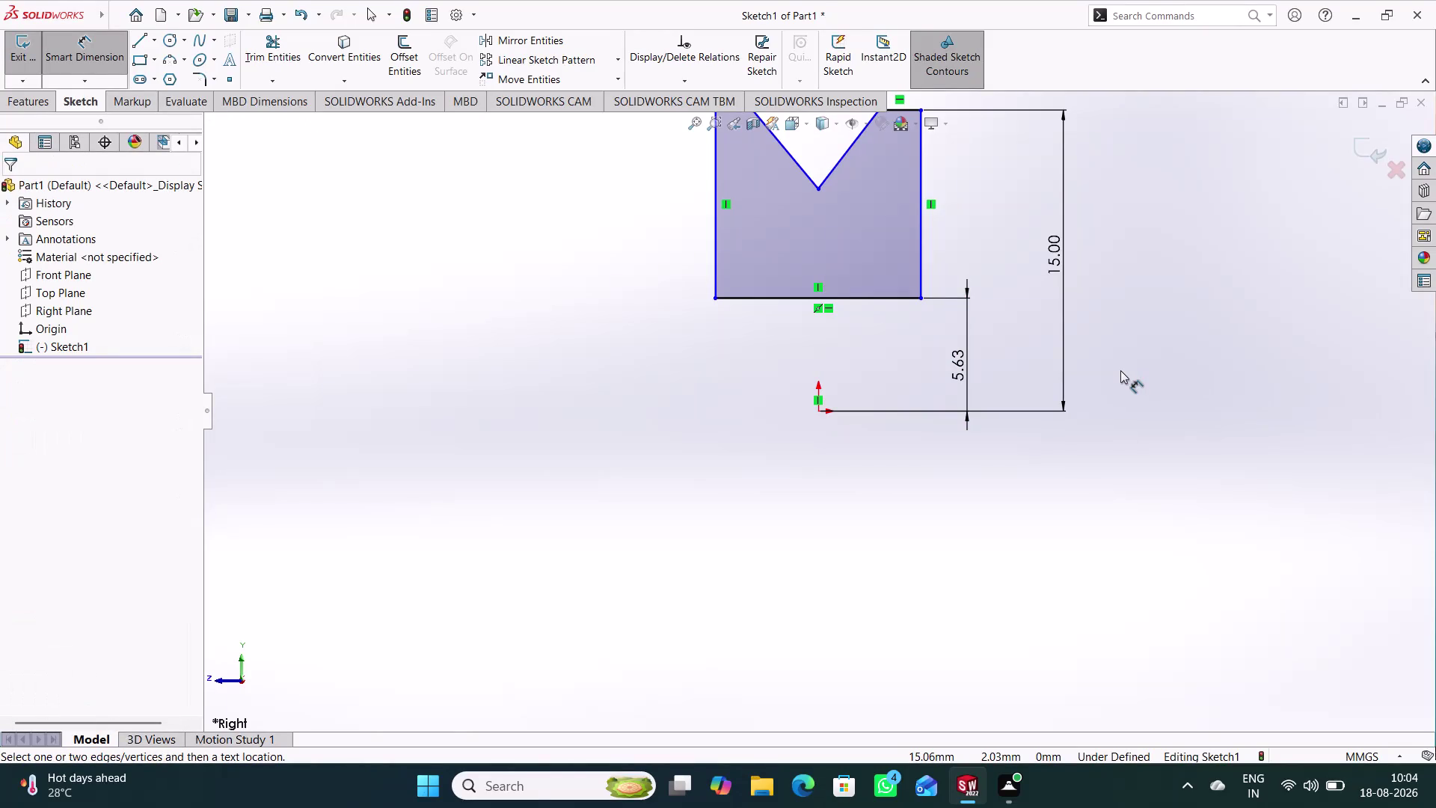
Begin dimensioning the left notch line, abandoning an unwanted length dimension.
scroll(up, 3)
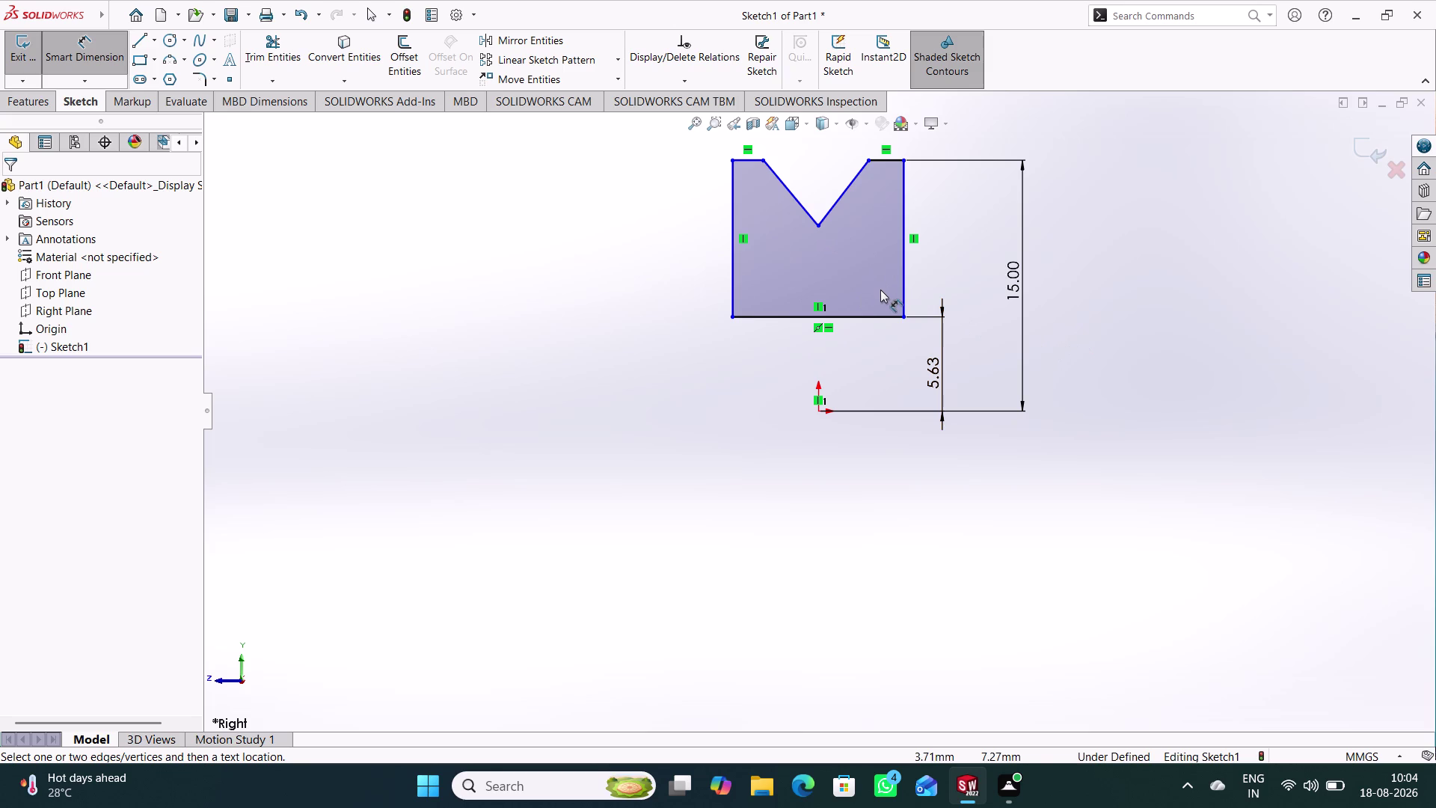
scroll(up, 3)
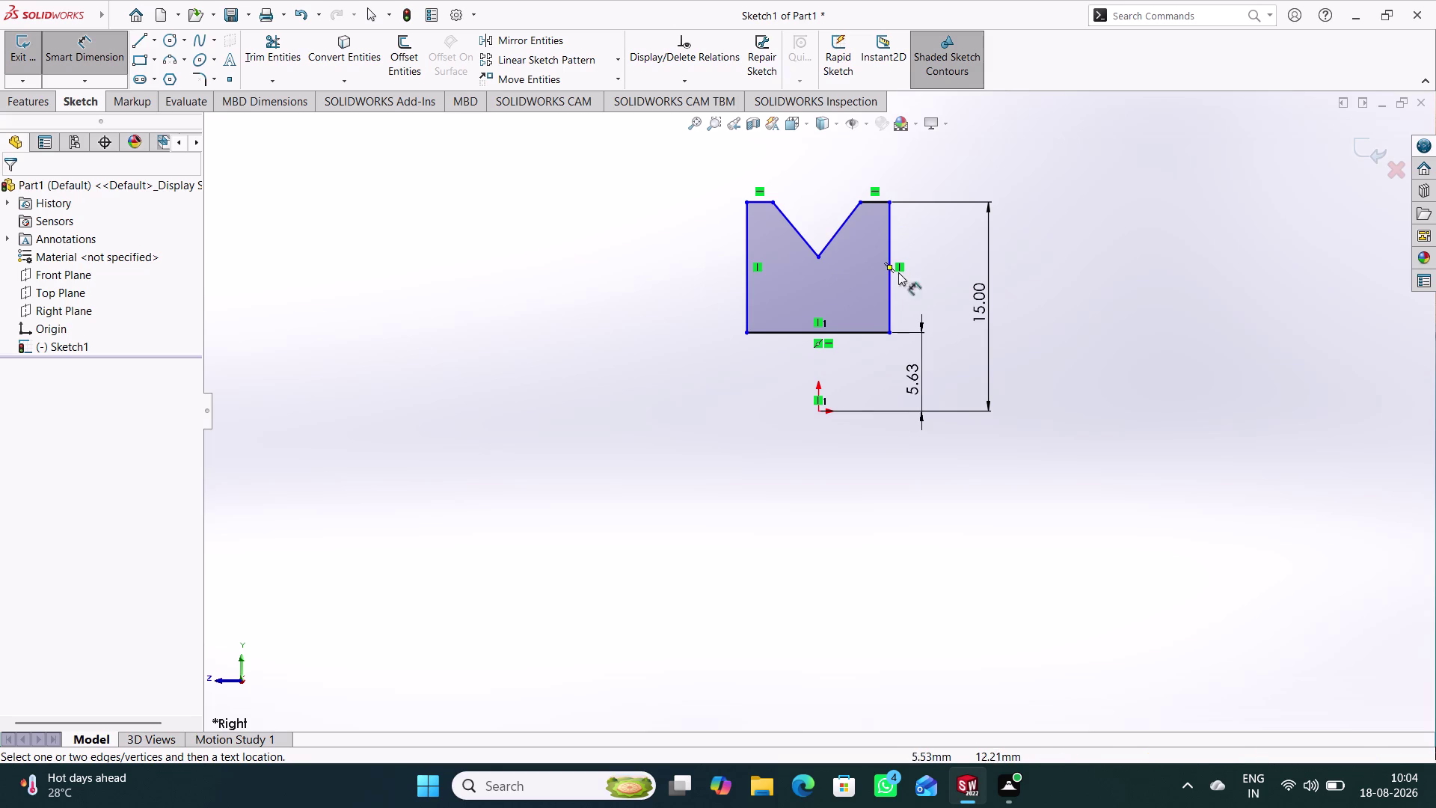
click(807, 241)
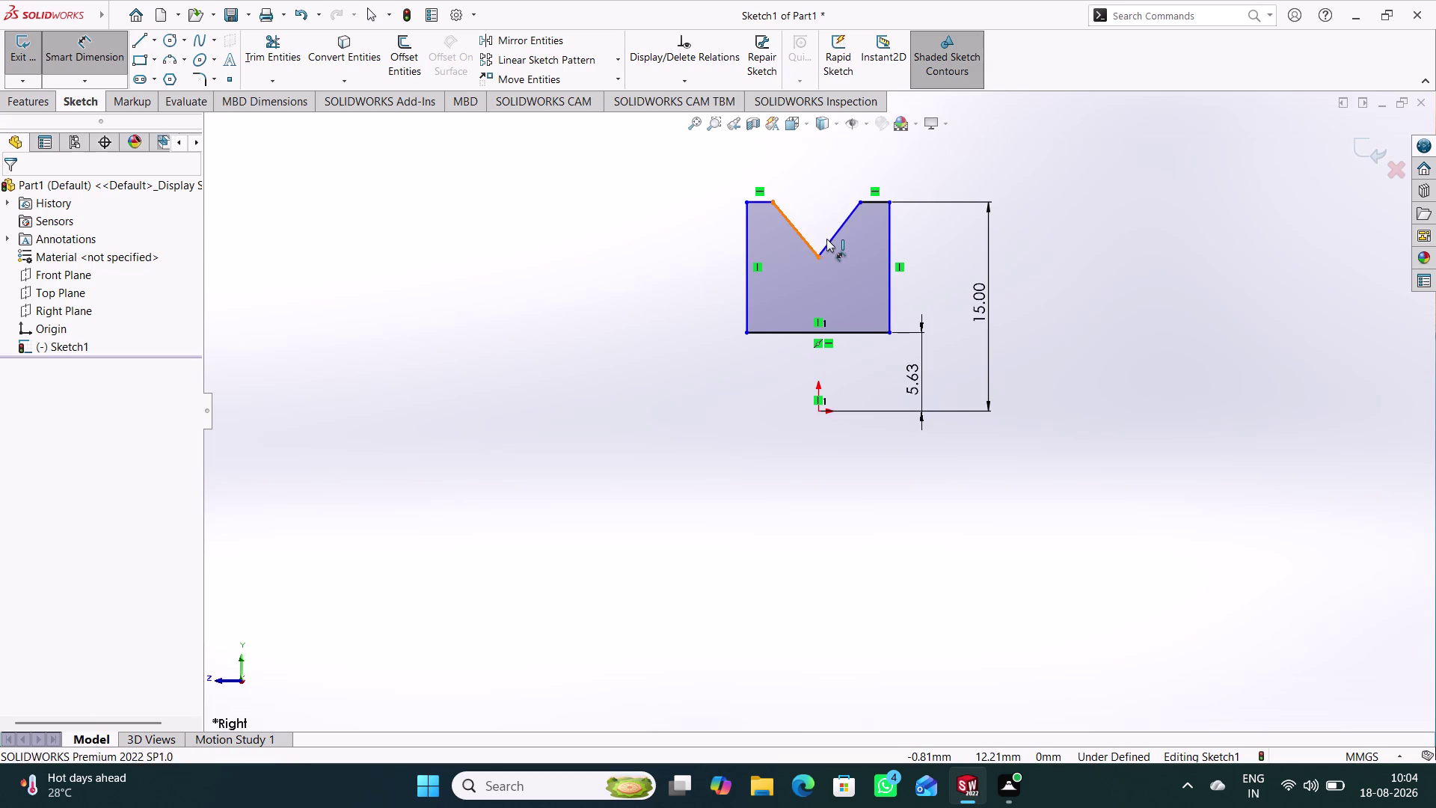
click(837, 229)
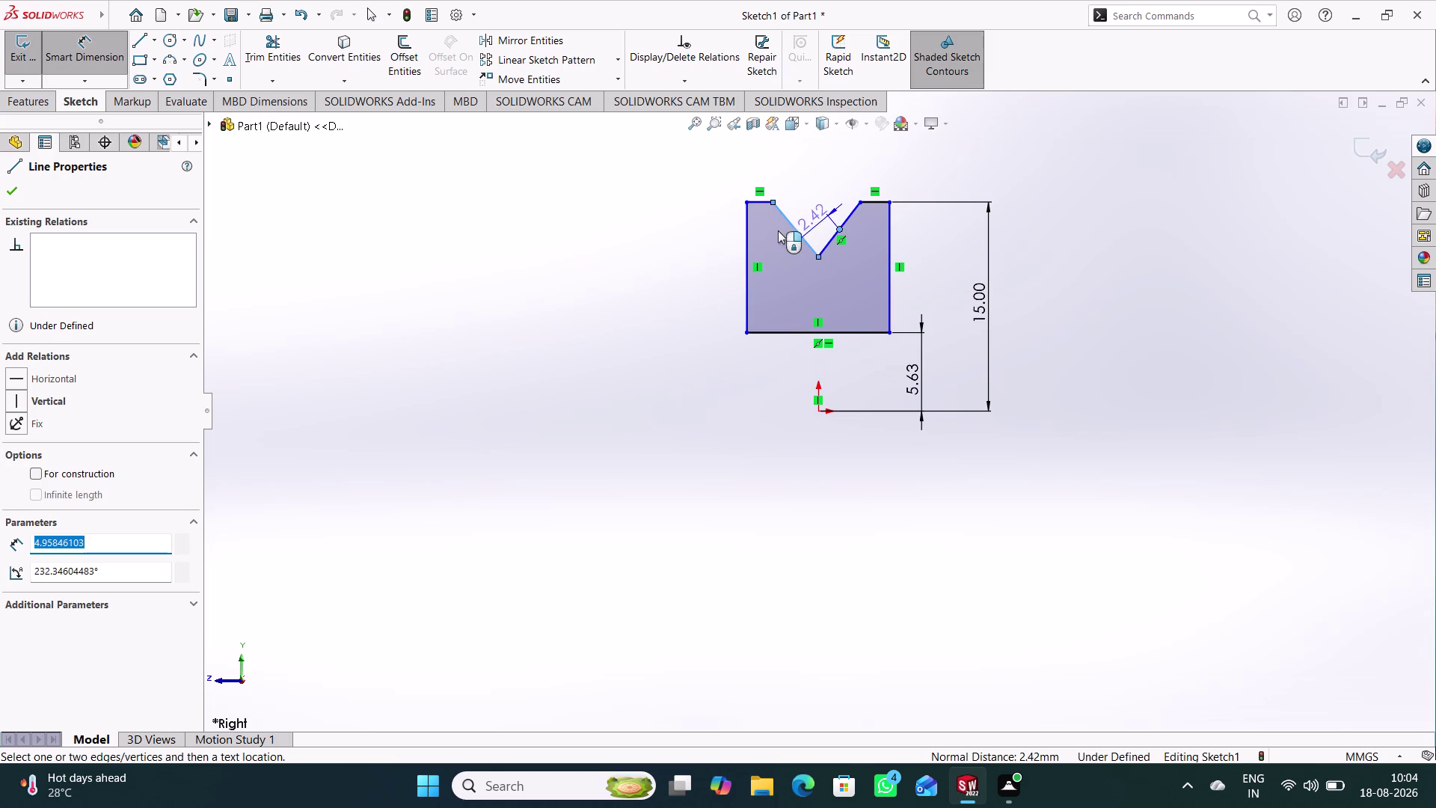
right_click(549, 225)
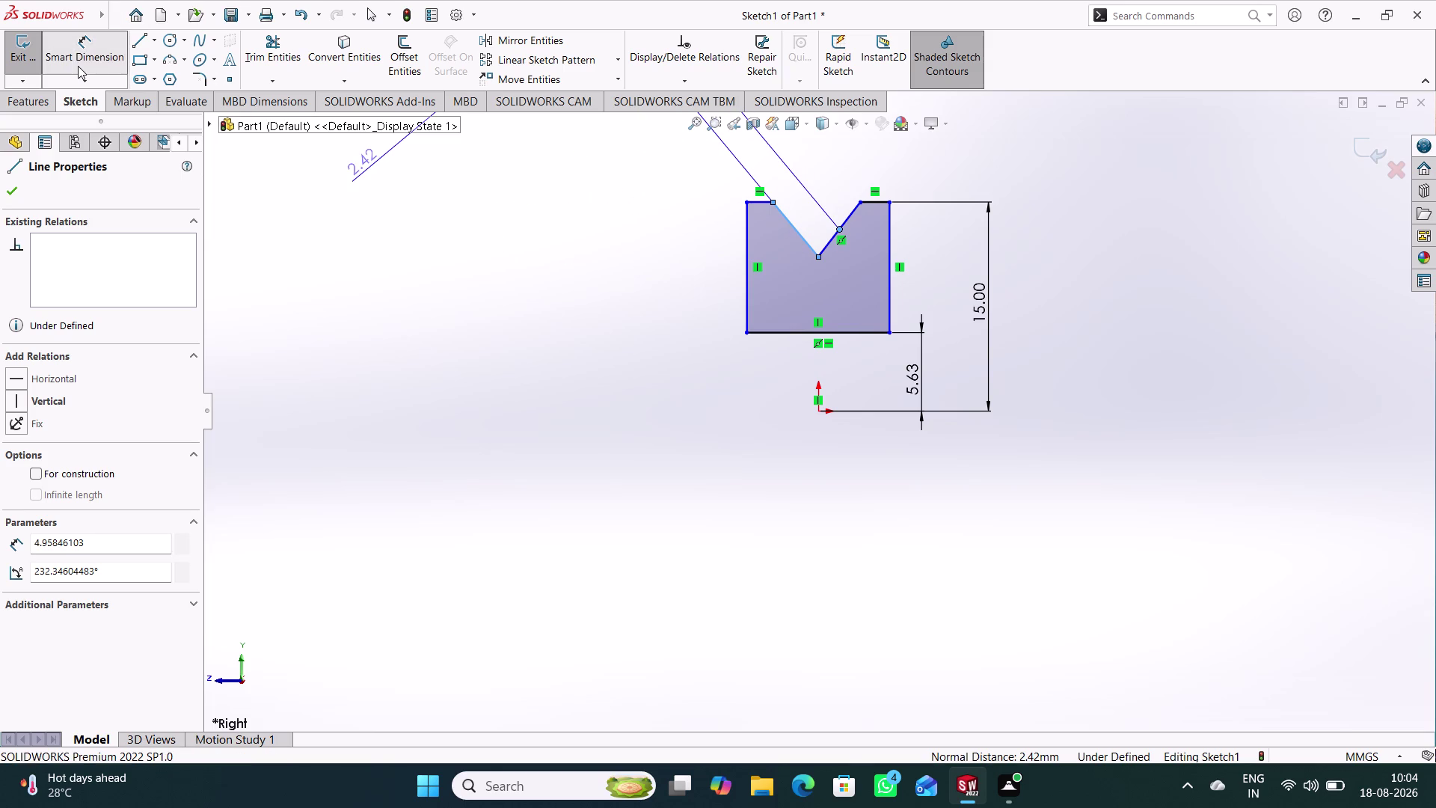
click(85, 56)
click(266, 200)
right_drag(522, 491, 511, 283)
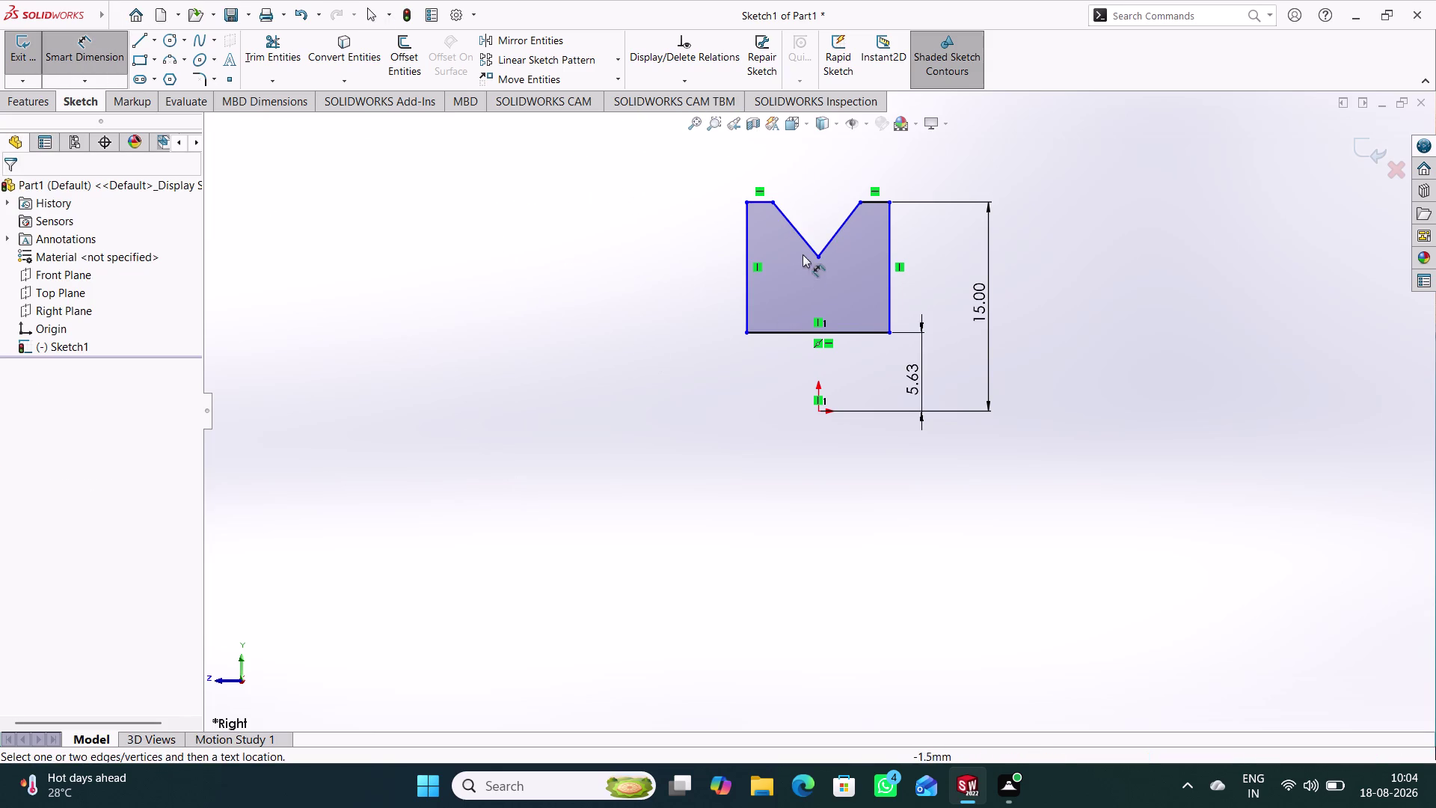
Dimension the angle between the two notch lines as 45°.
click(792, 225)
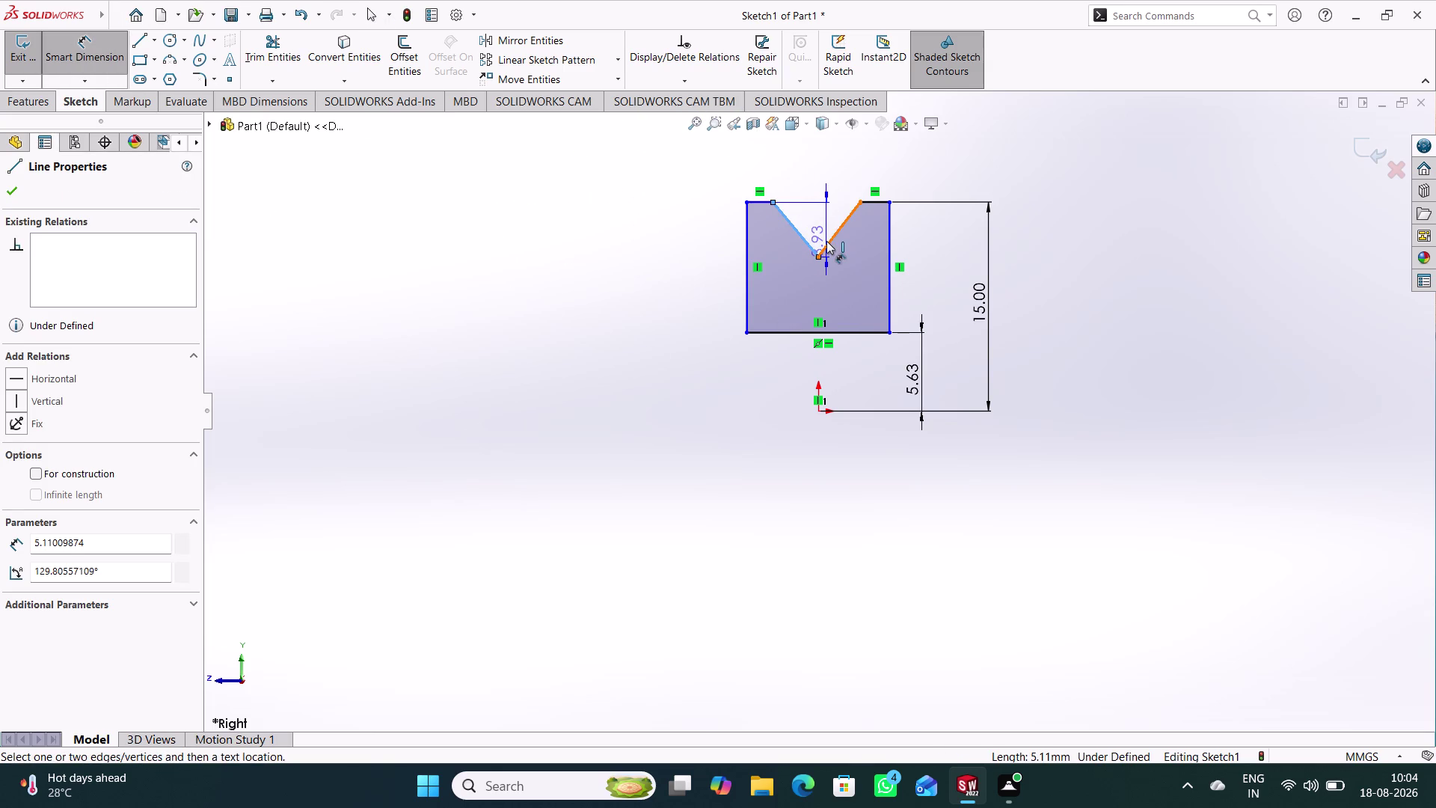
click(827, 241)
click(815, 220)
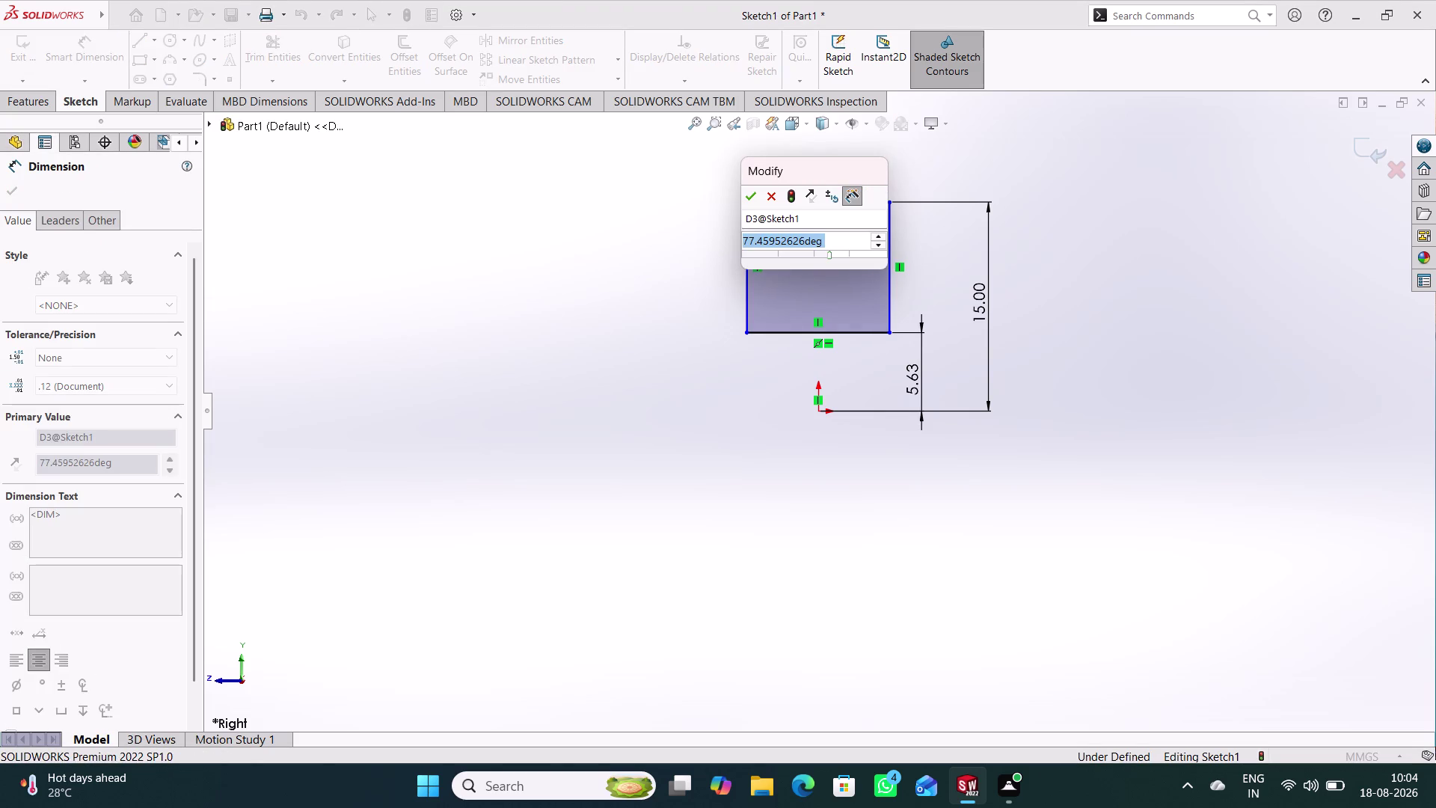
text(45)
key(Return)
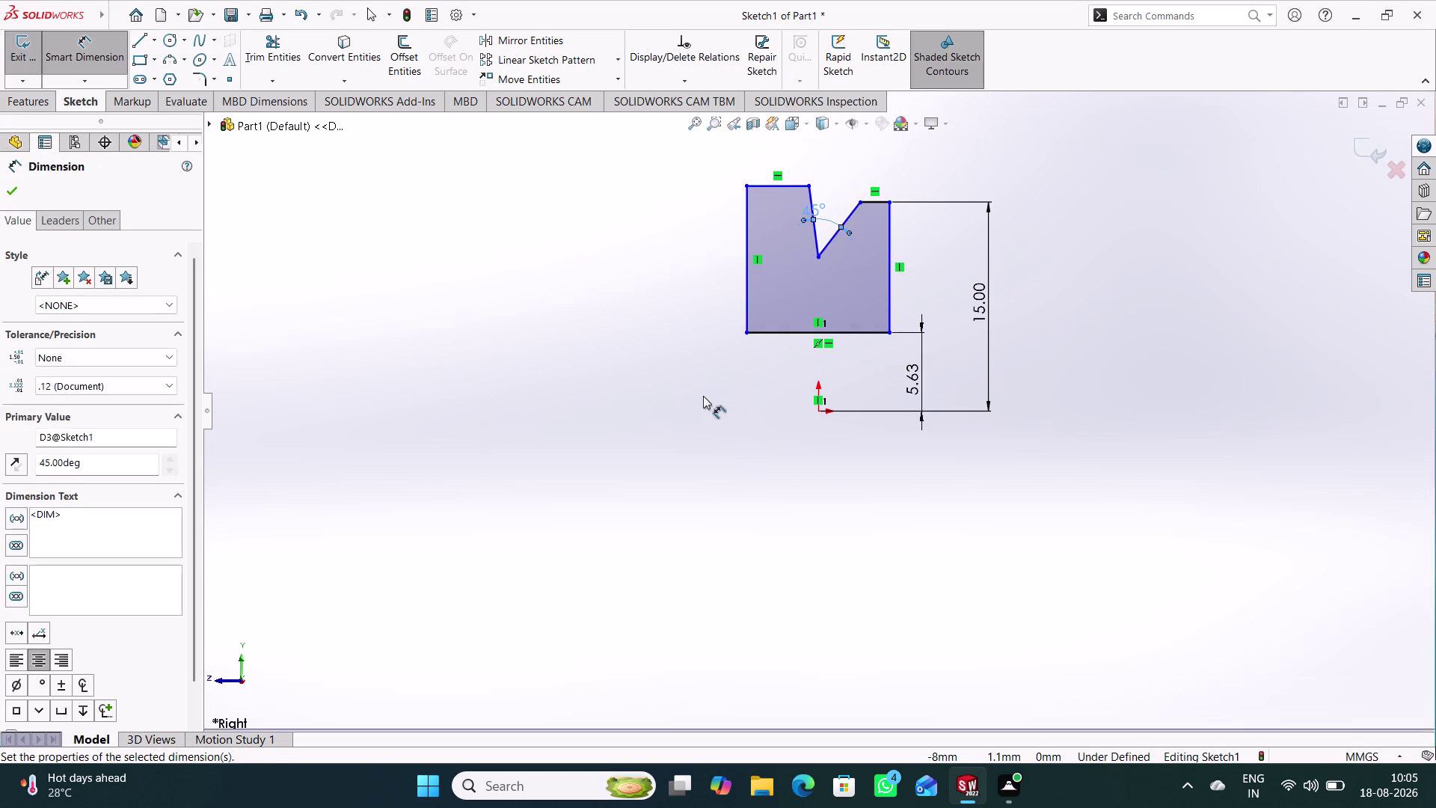
click(703, 395)
Make the block's top-left and top-right edges collinear.
right_drag(1052, 447, 1064, 241)
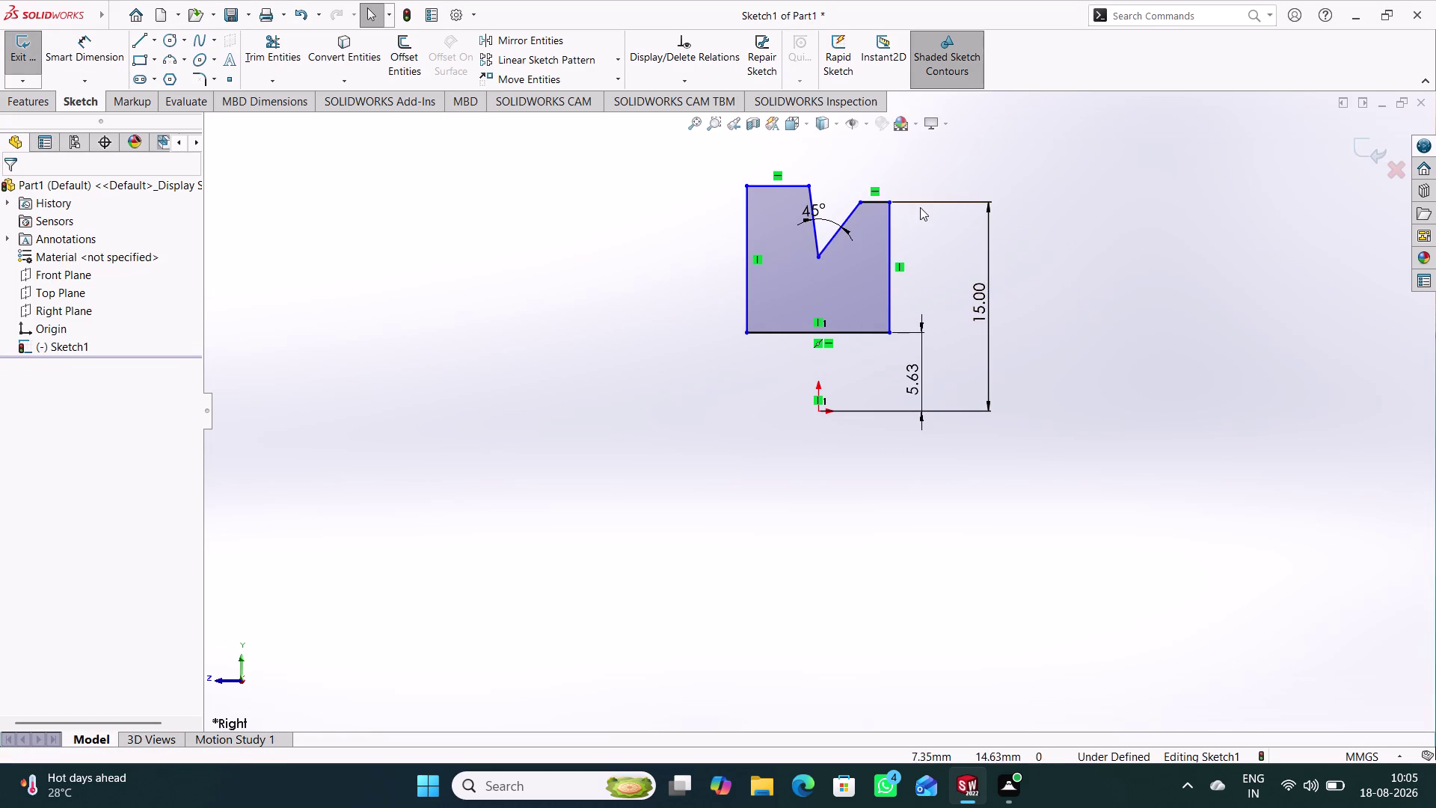
click(879, 199)
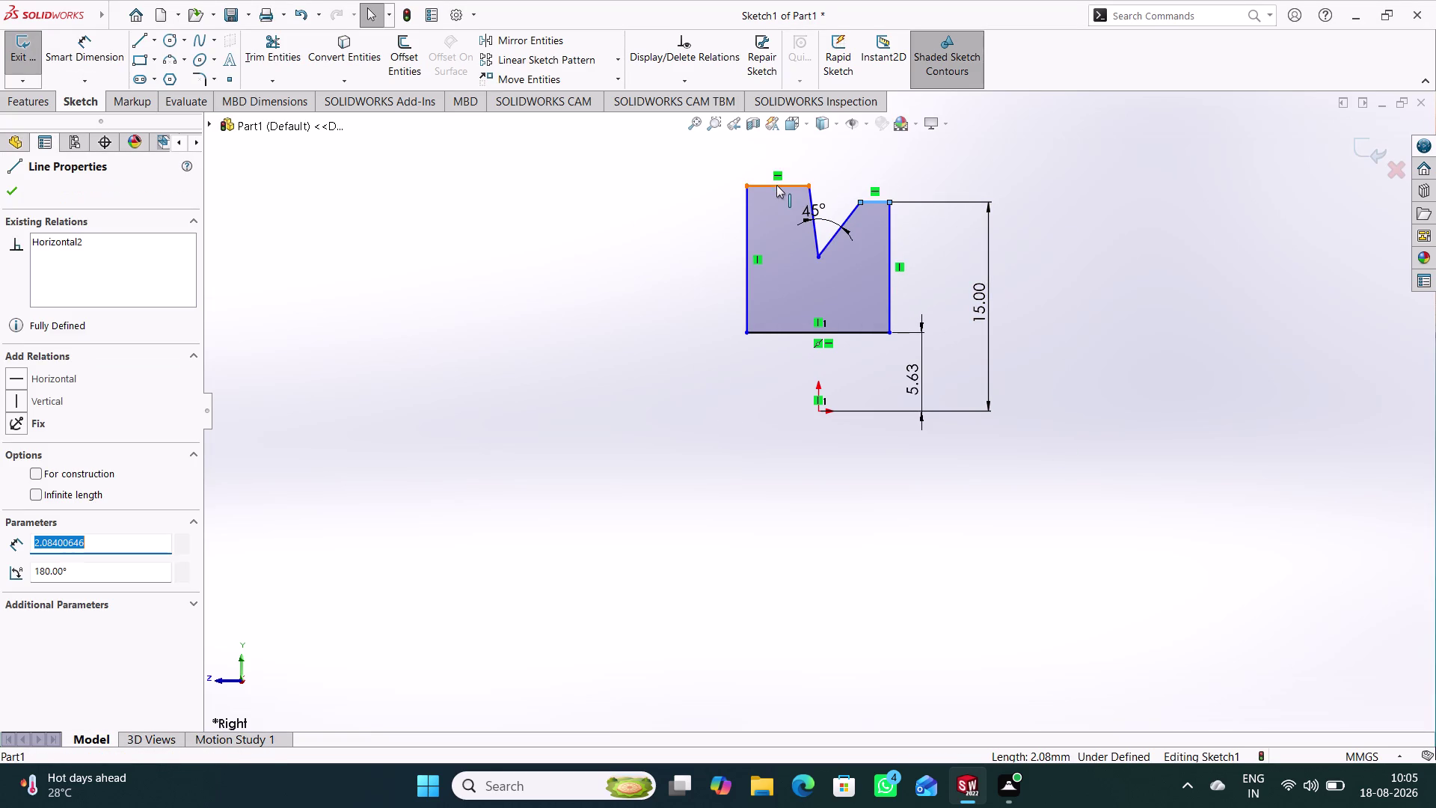
click(776, 186)
click(69, 499)
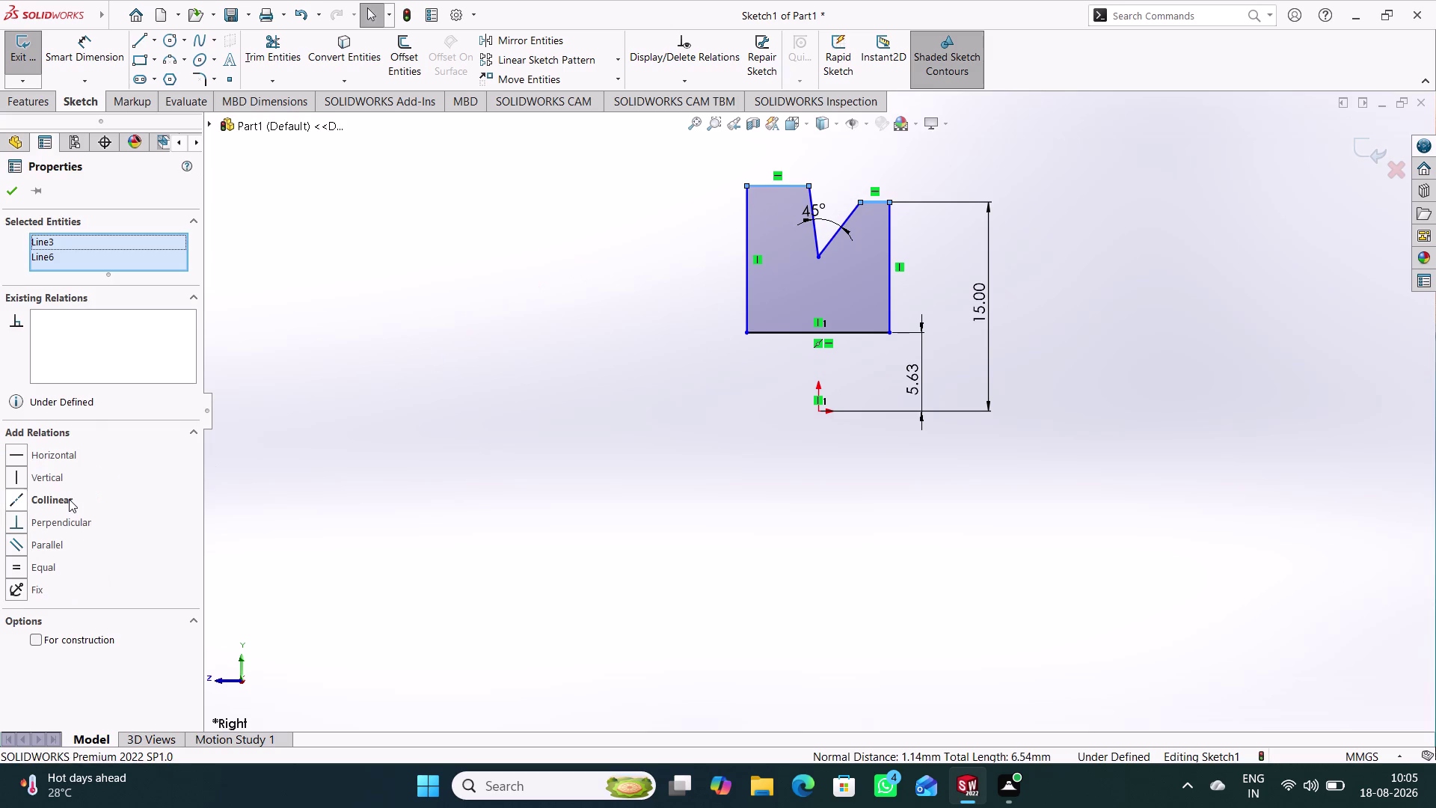
click(539, 360)
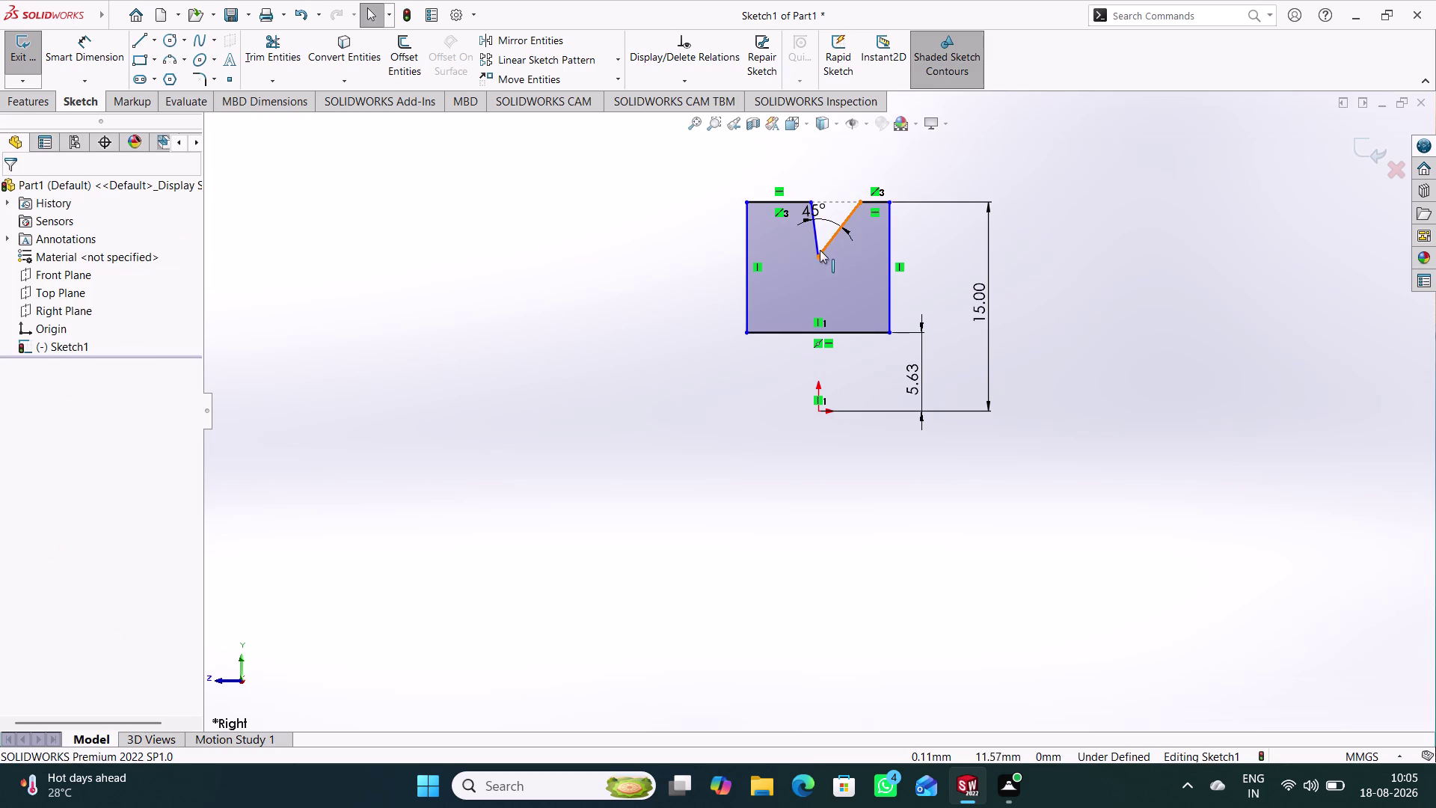
Align the notch's bottom point vertically with the origin.
click(817, 253)
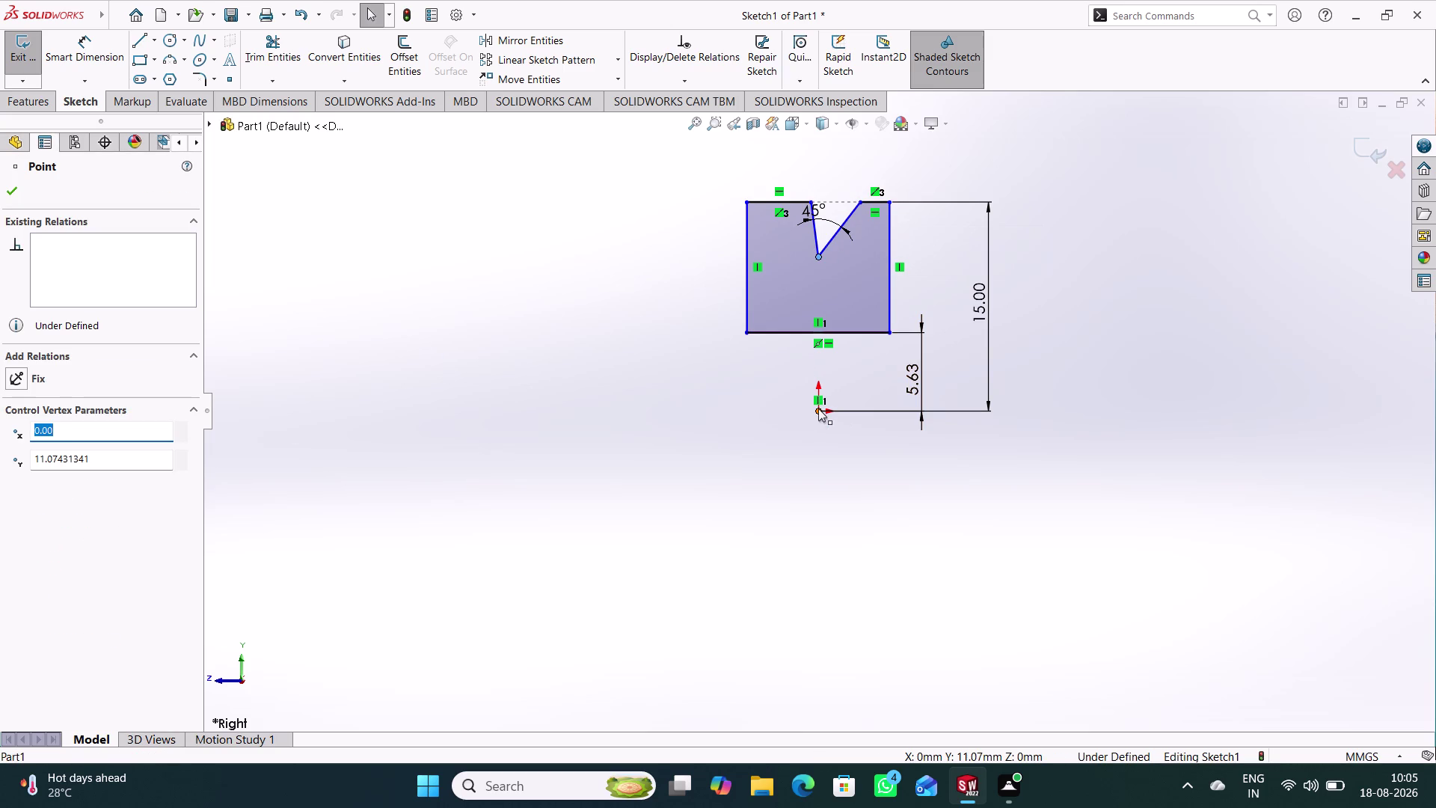
click(818, 409)
click(55, 473)
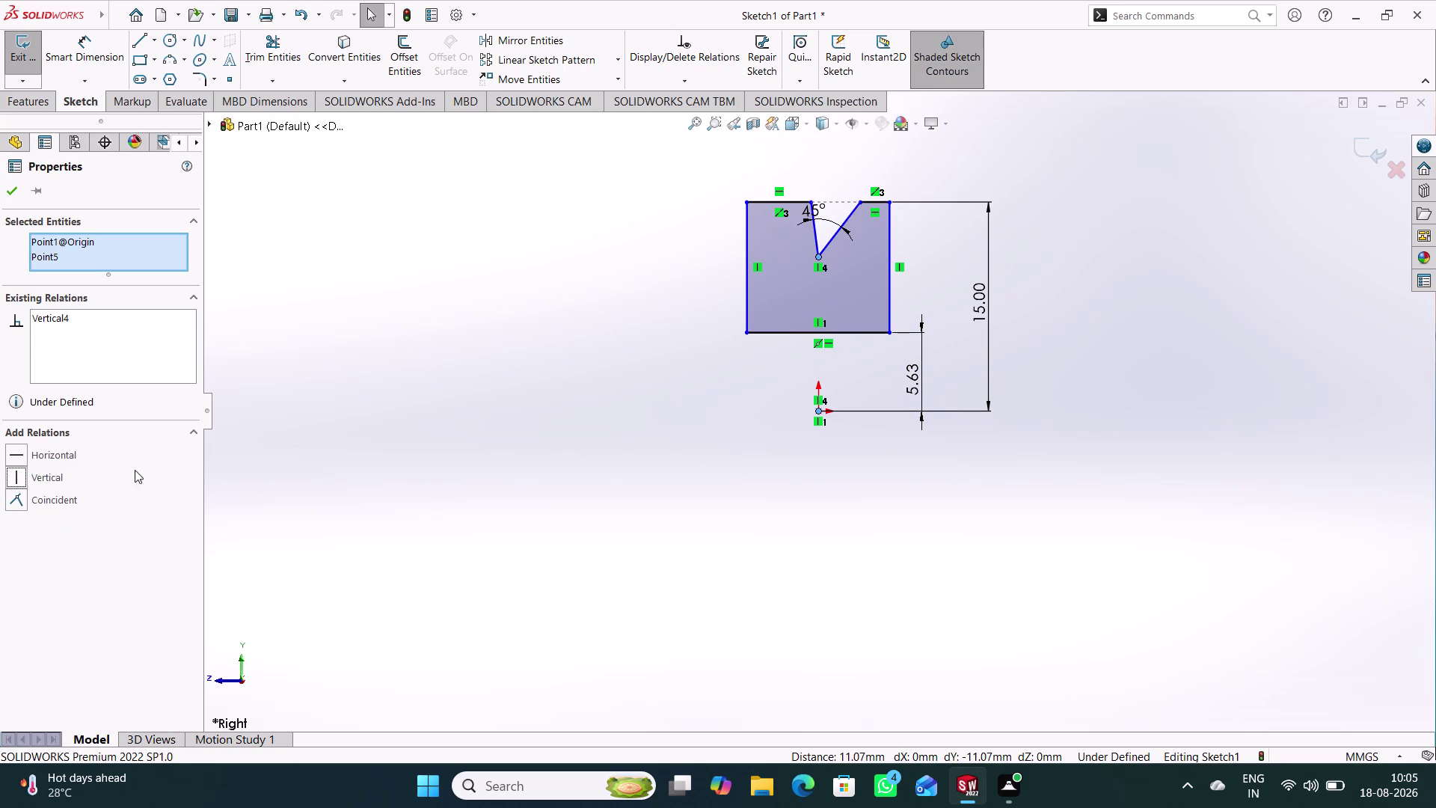
click(521, 368)
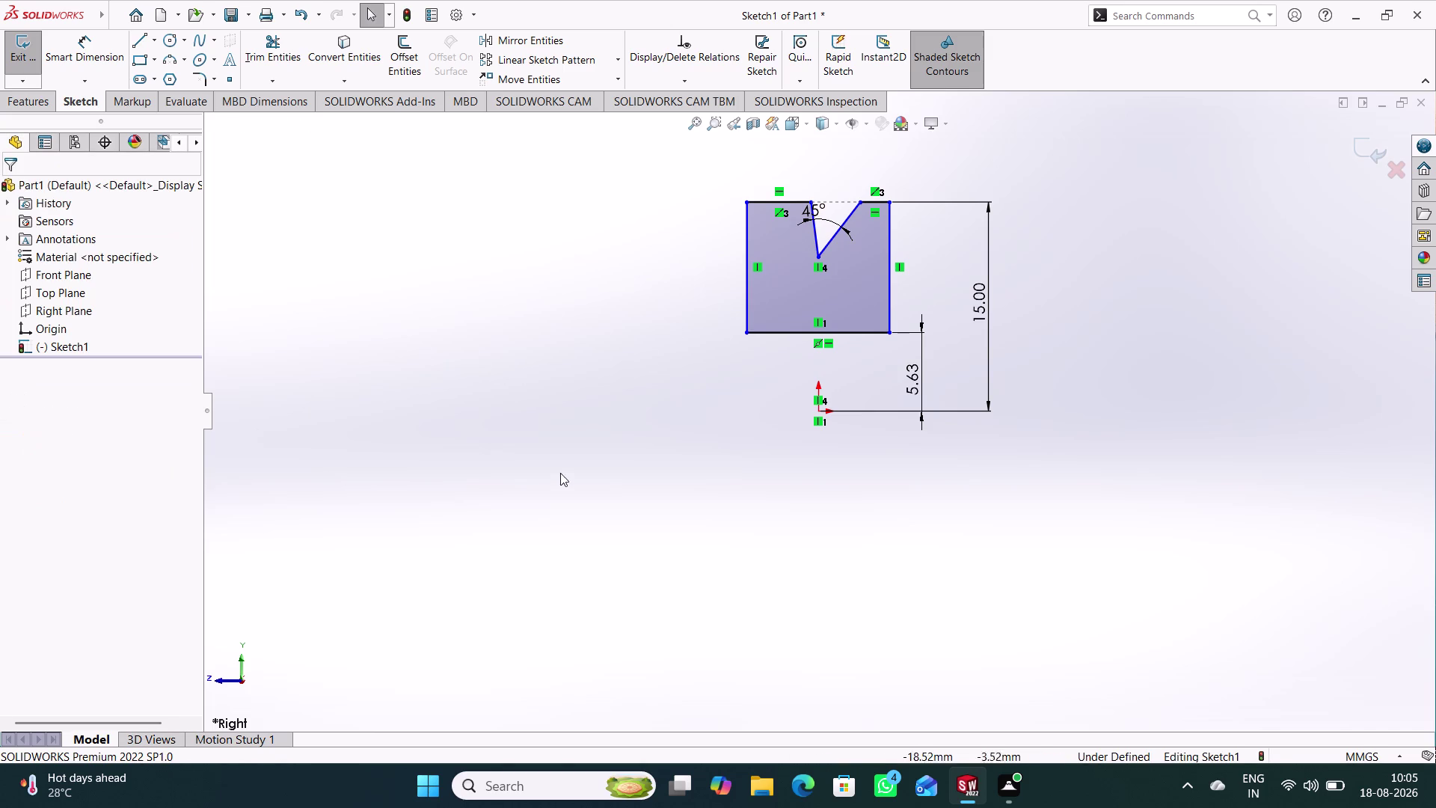
right_drag(561, 477, 507, 228)
click(868, 202)
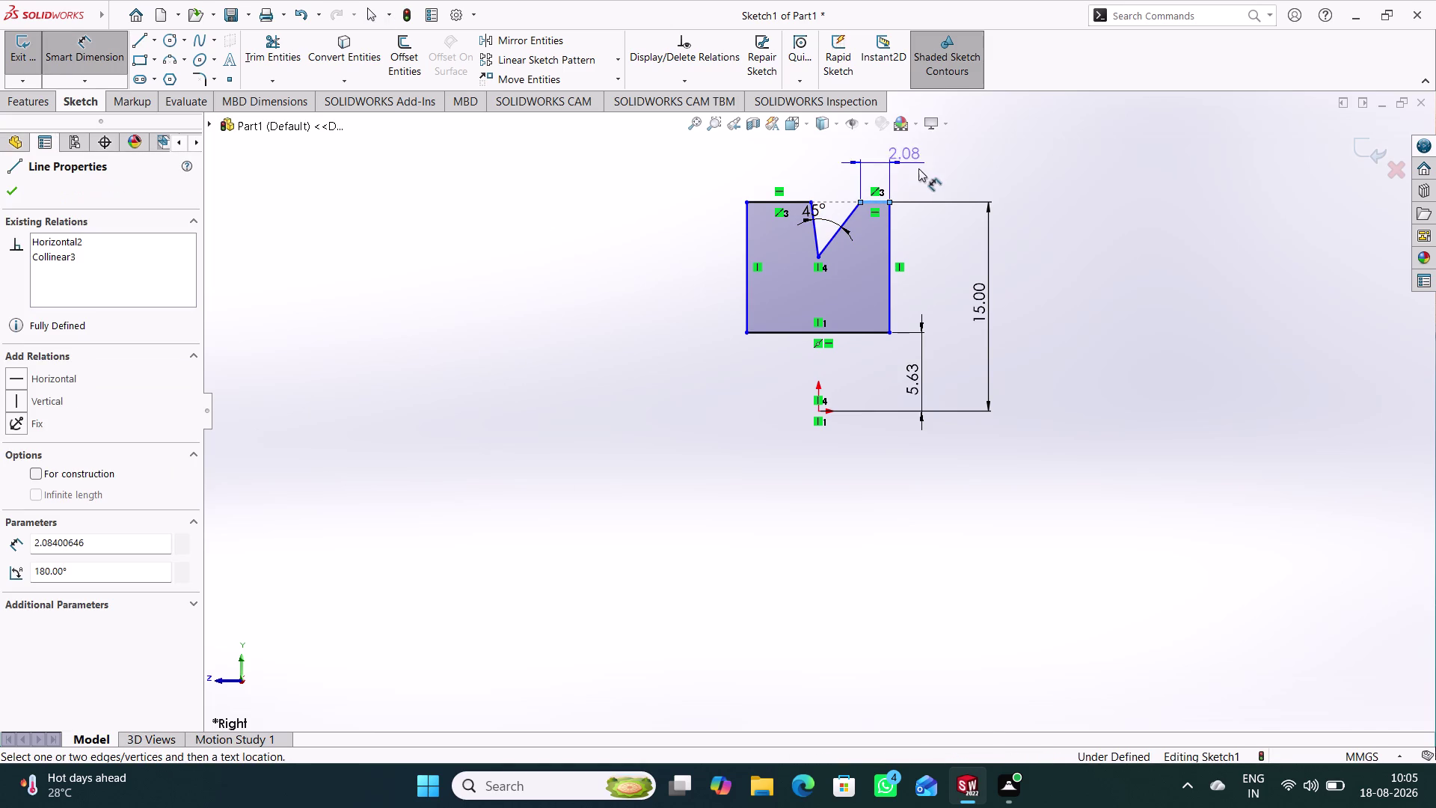
Set the top-right edge length to 2.50.
click(923, 177)
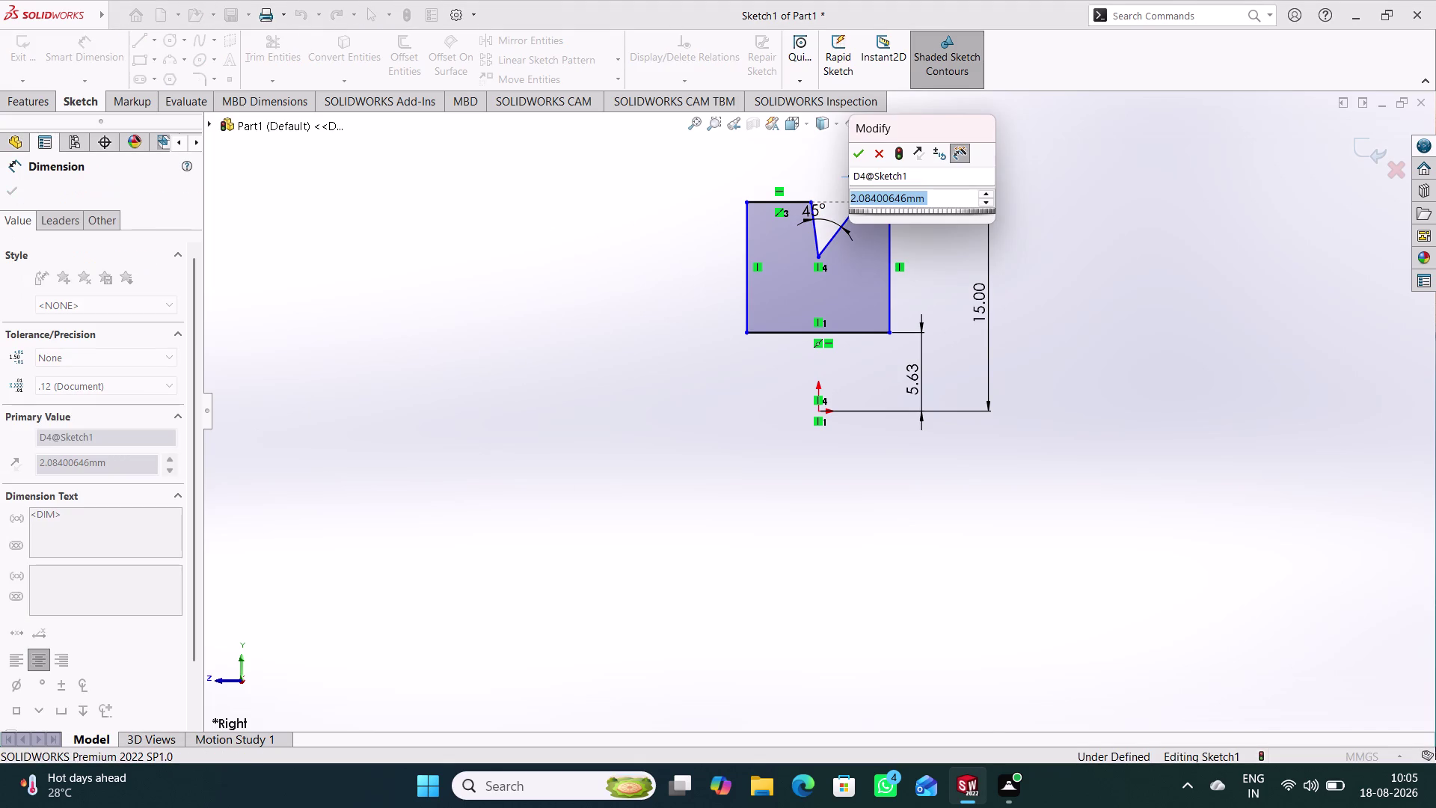
text(2.)
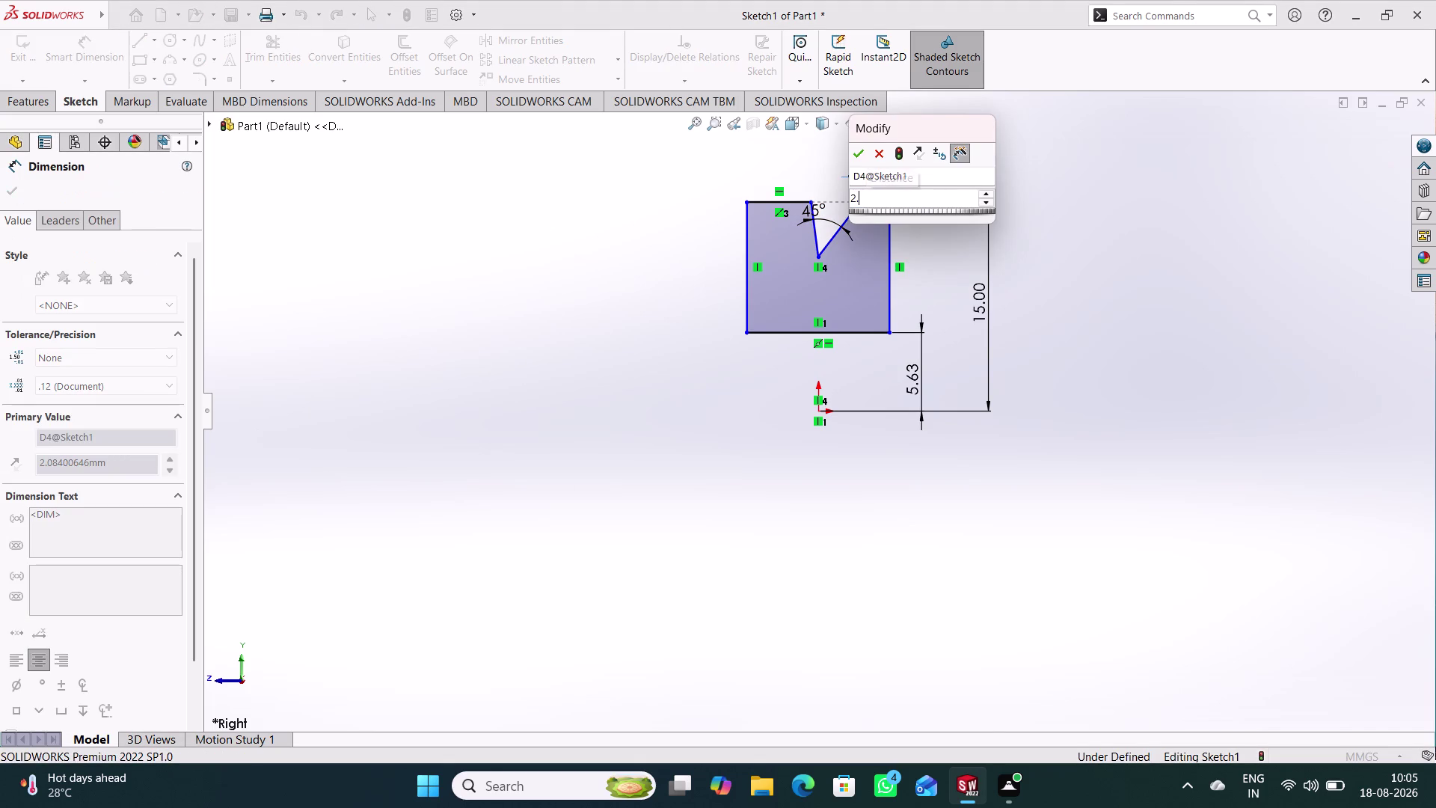
text(5)
key(Return)
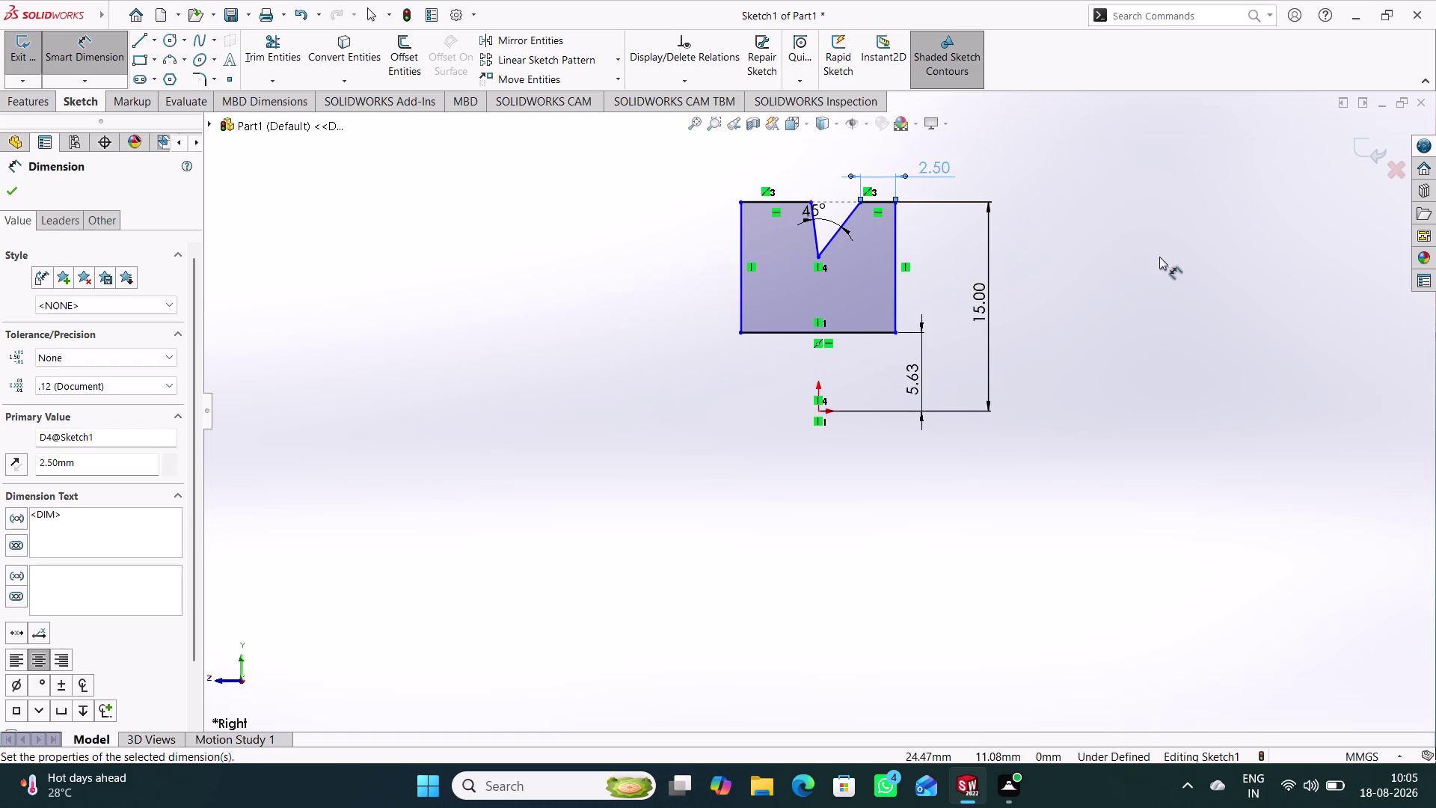
click(1160, 256)
Add a 10 width dimension between the block's top corners.
click(898, 203)
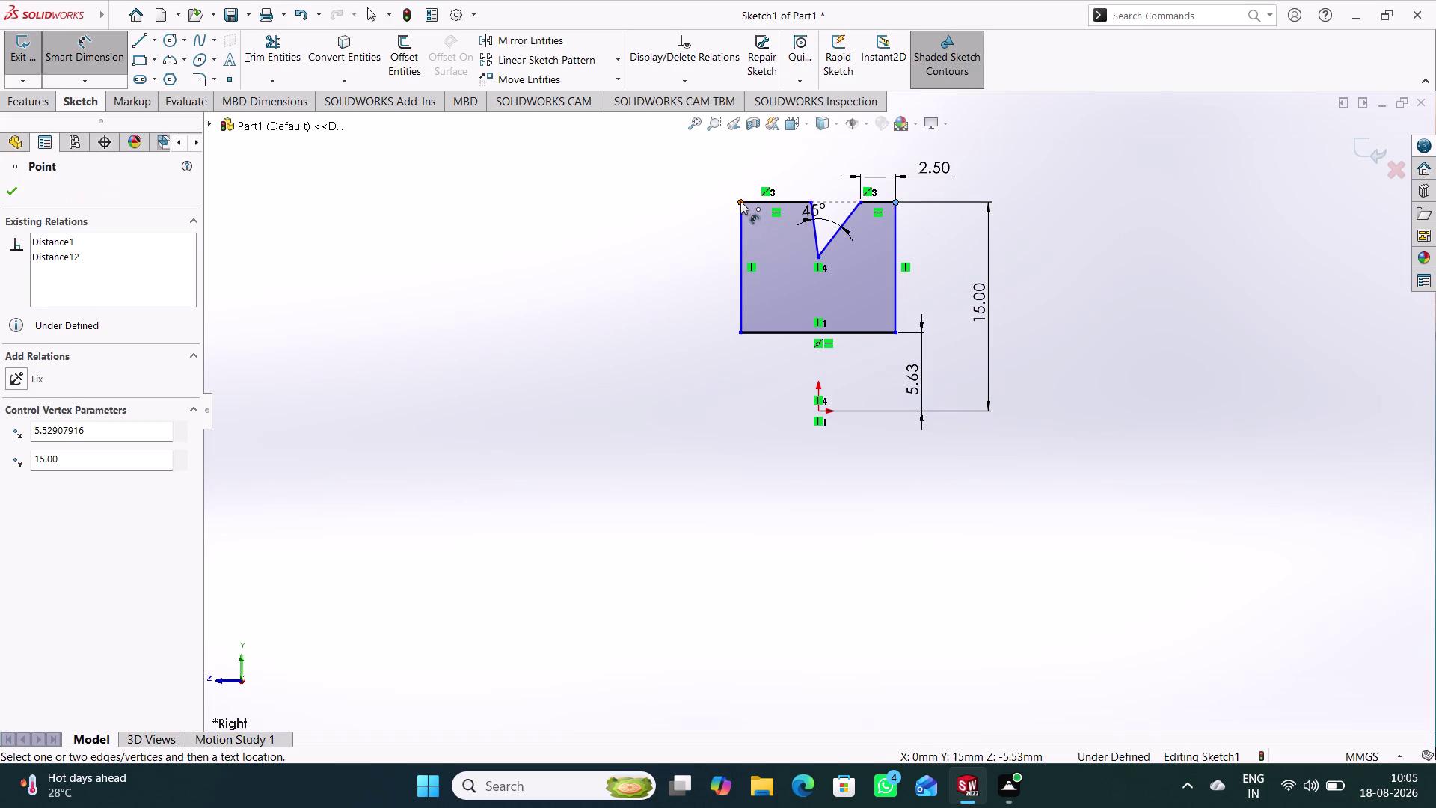
click(741, 201)
click(823, 156)
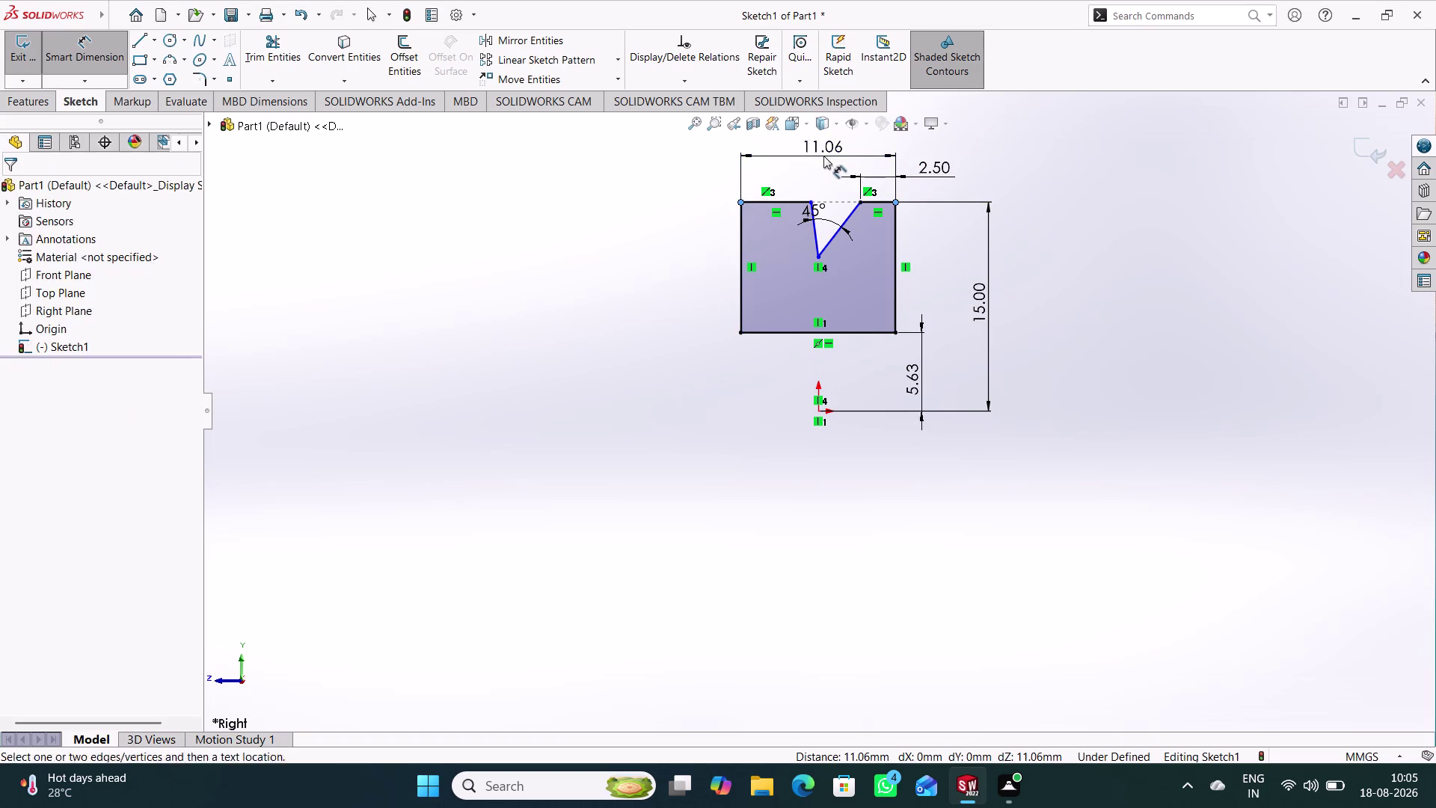
text(10)
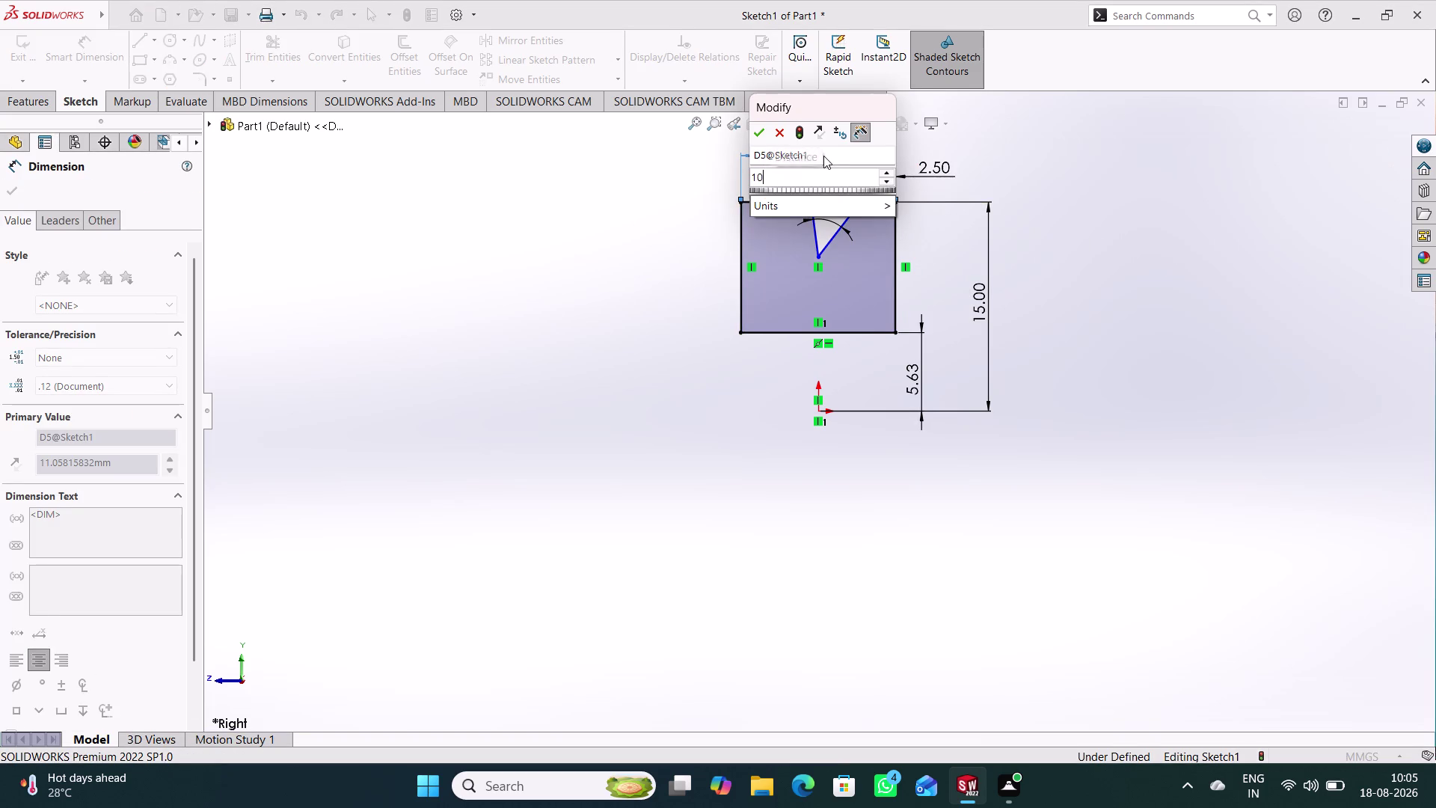
key(Return)
click(608, 276)
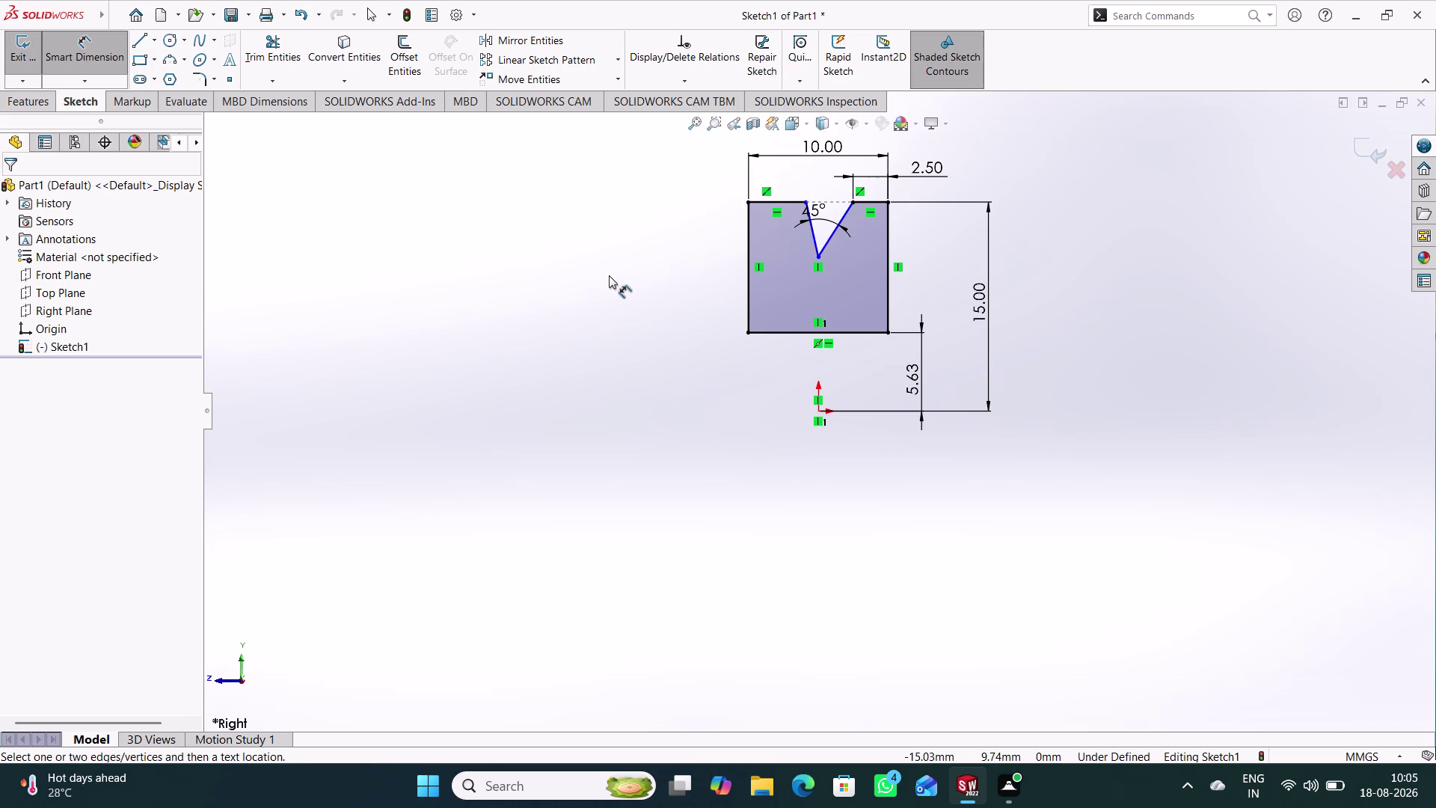
click(816, 414)
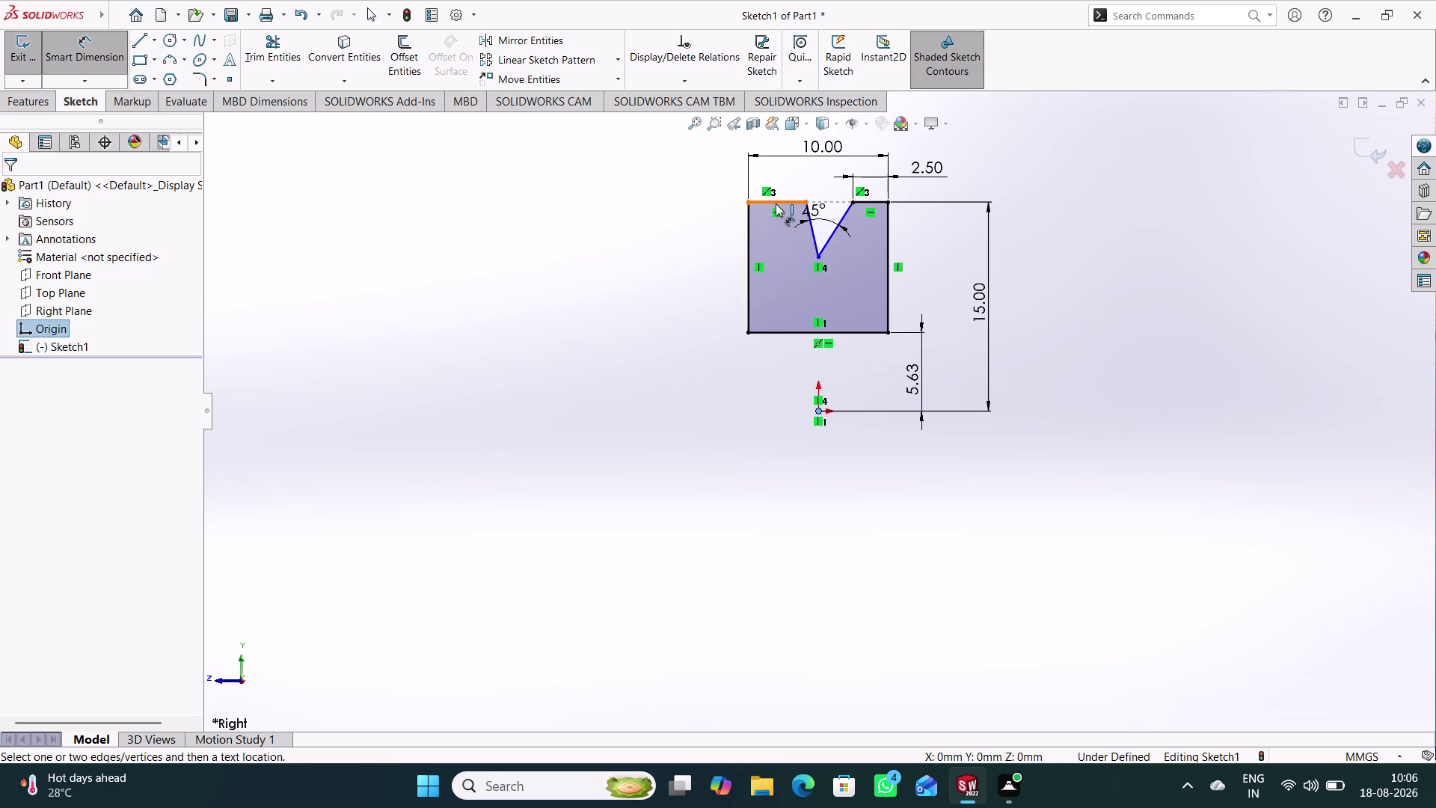
Dimension the top-left edge beside the notch to 2.50, fully defining the sketch.
click(776, 203)
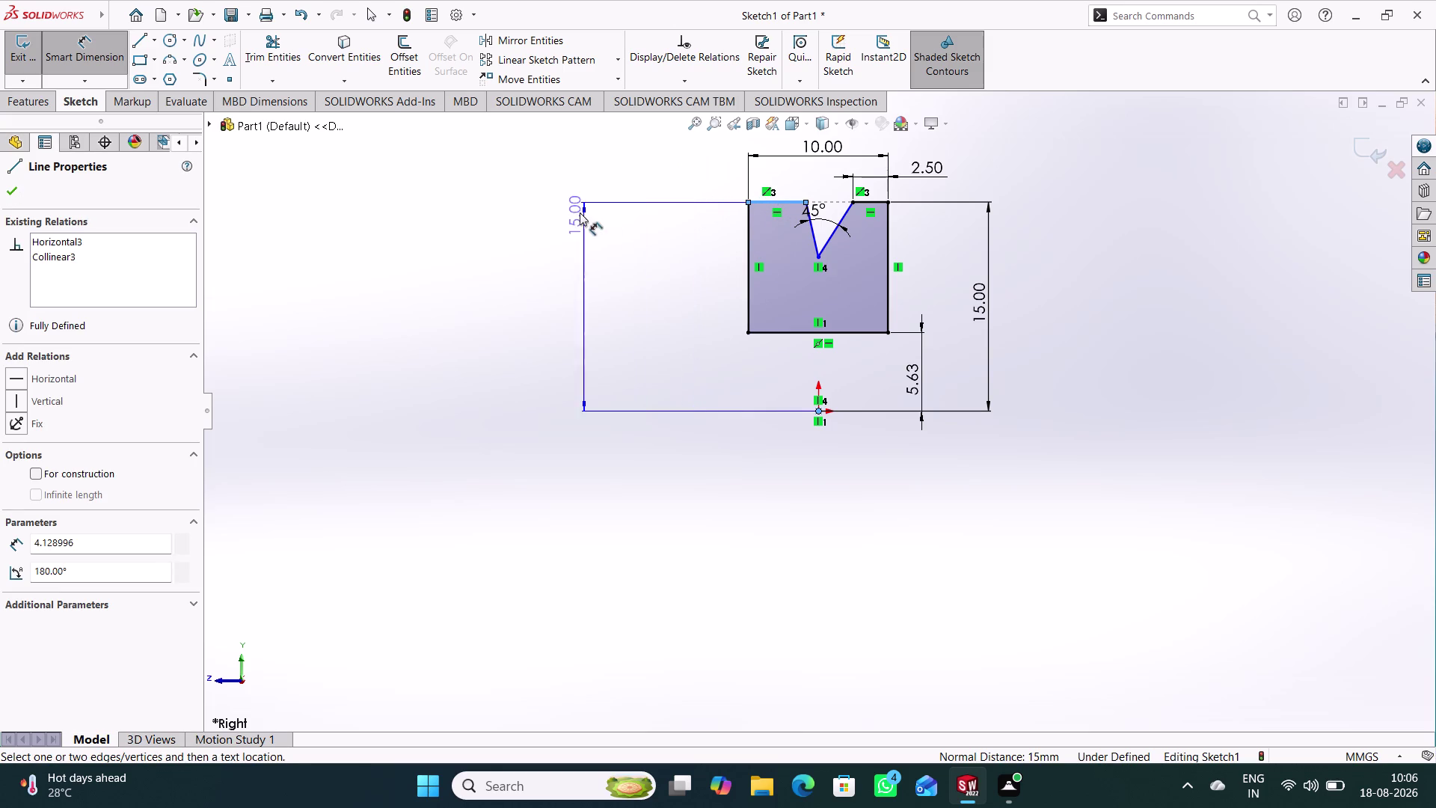
right_click(576, 211)
click(86, 57)
click(339, 197)
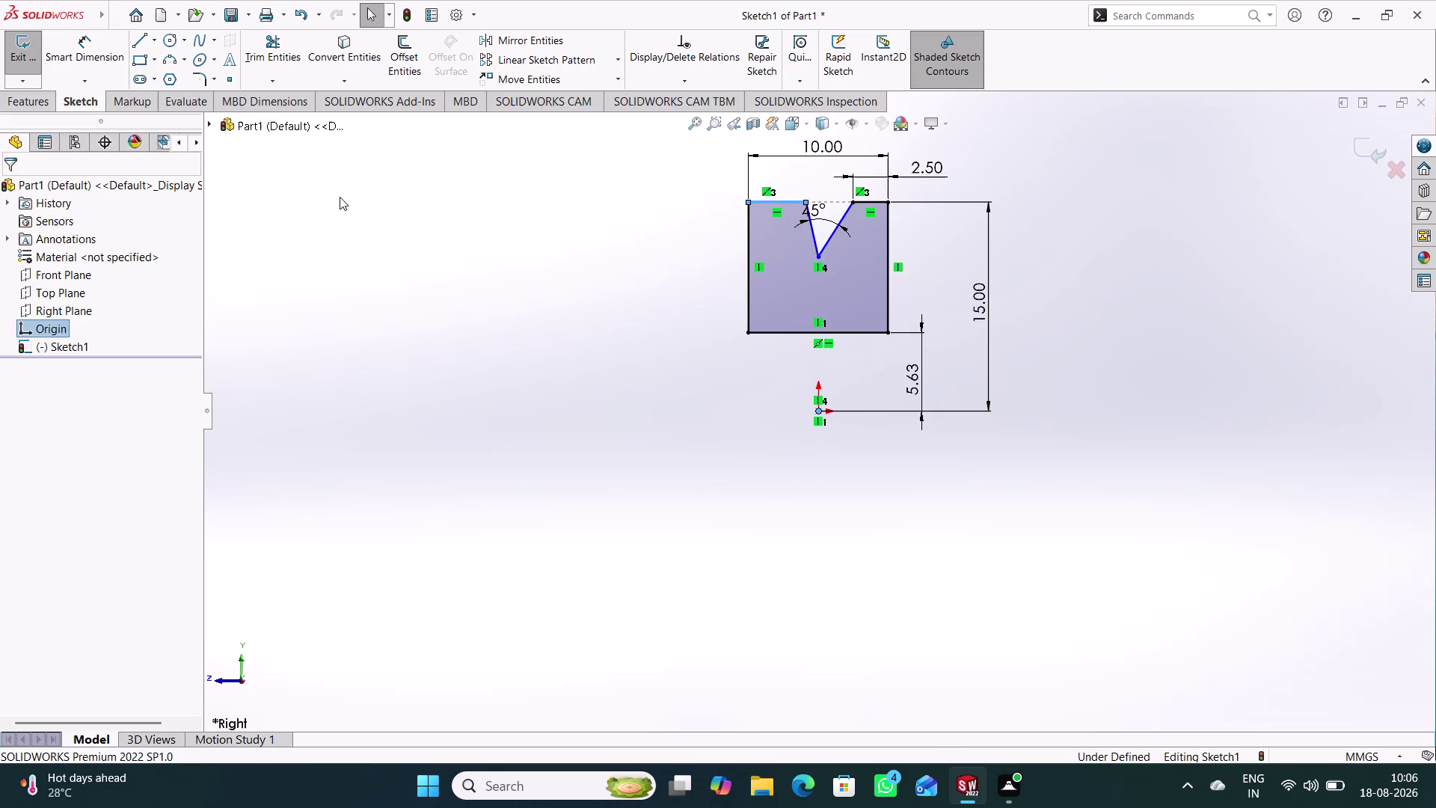
right_drag(398, 435, 396, 198)
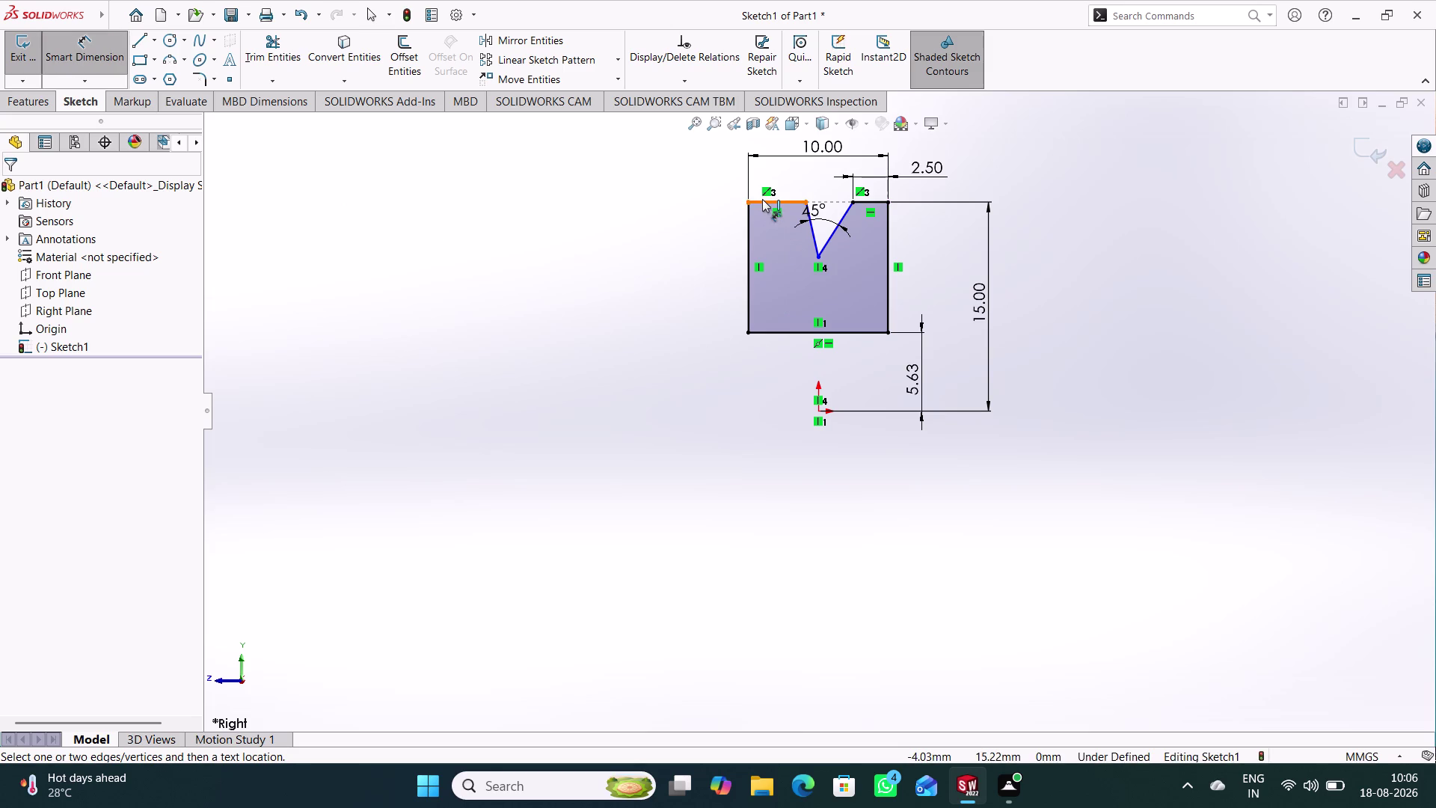
click(762, 199)
click(690, 186)
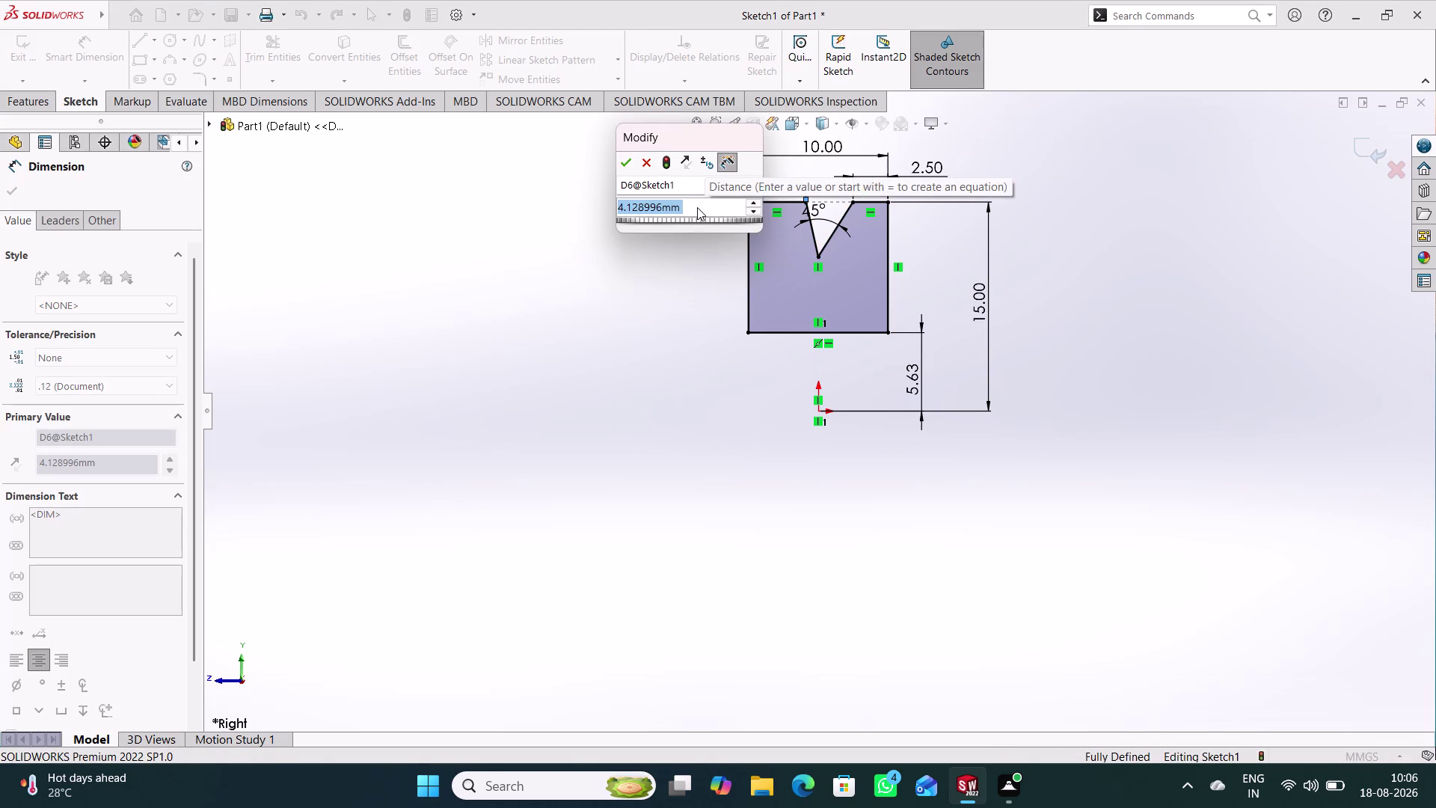
text(2.5)
key(Return)
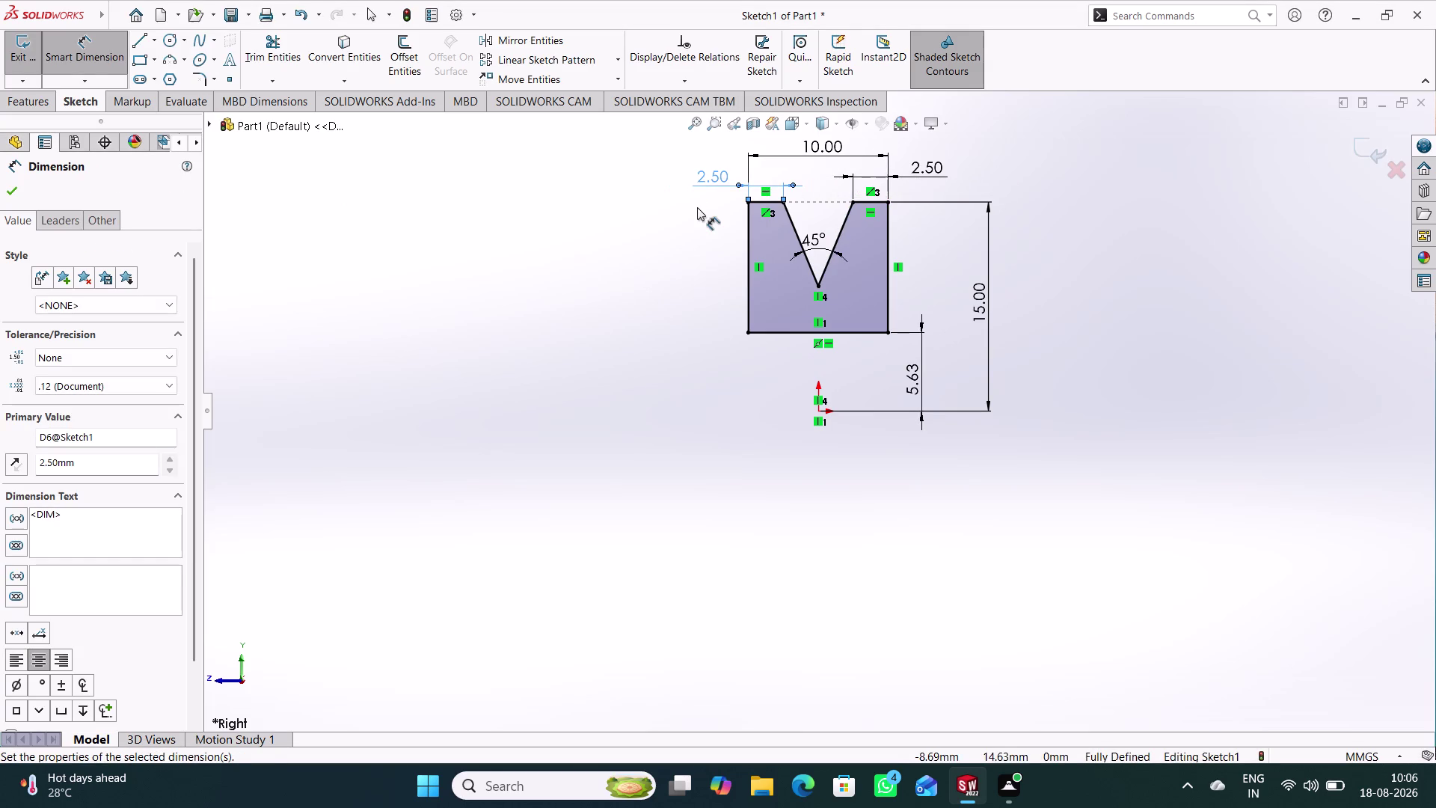
click(576, 281)
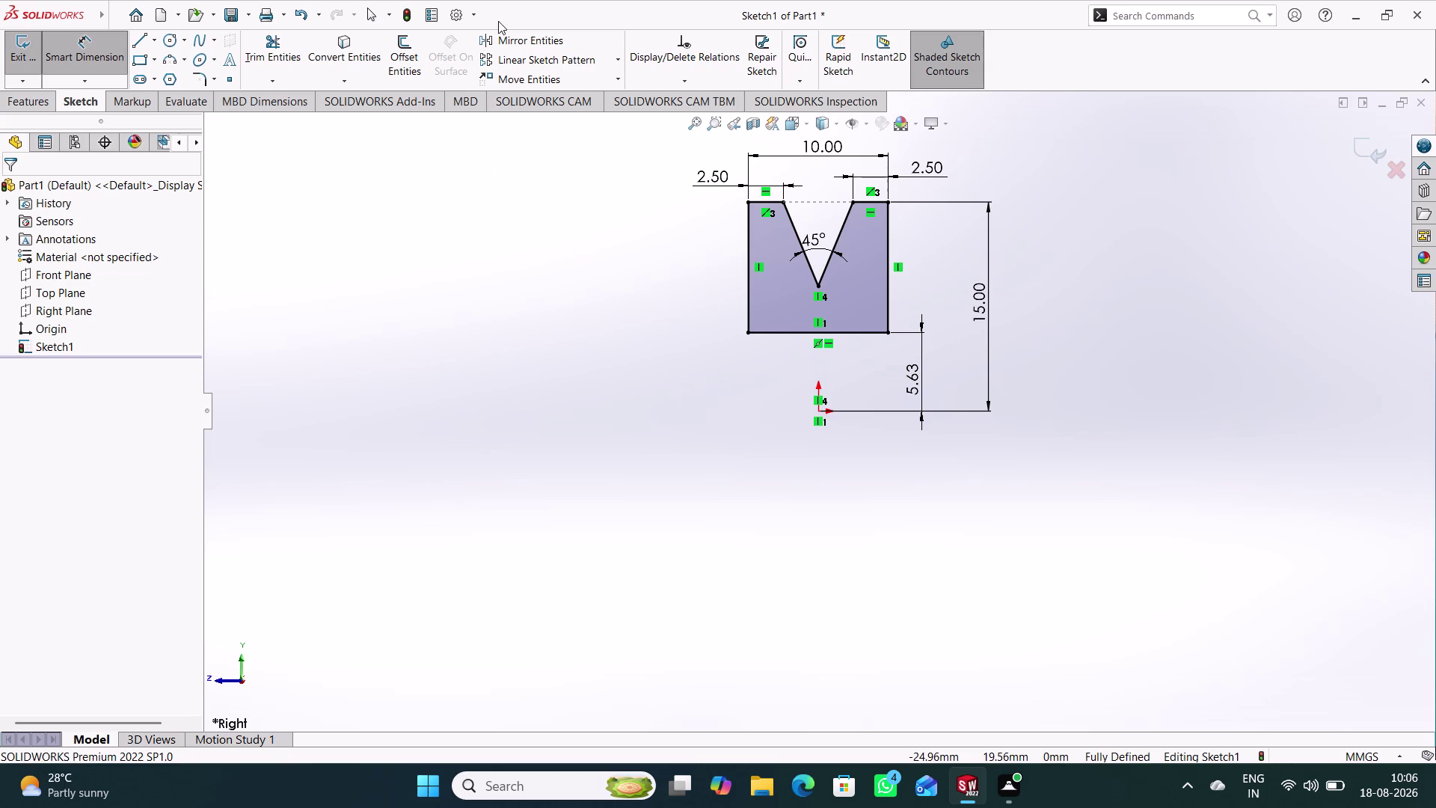
click(455, 18)
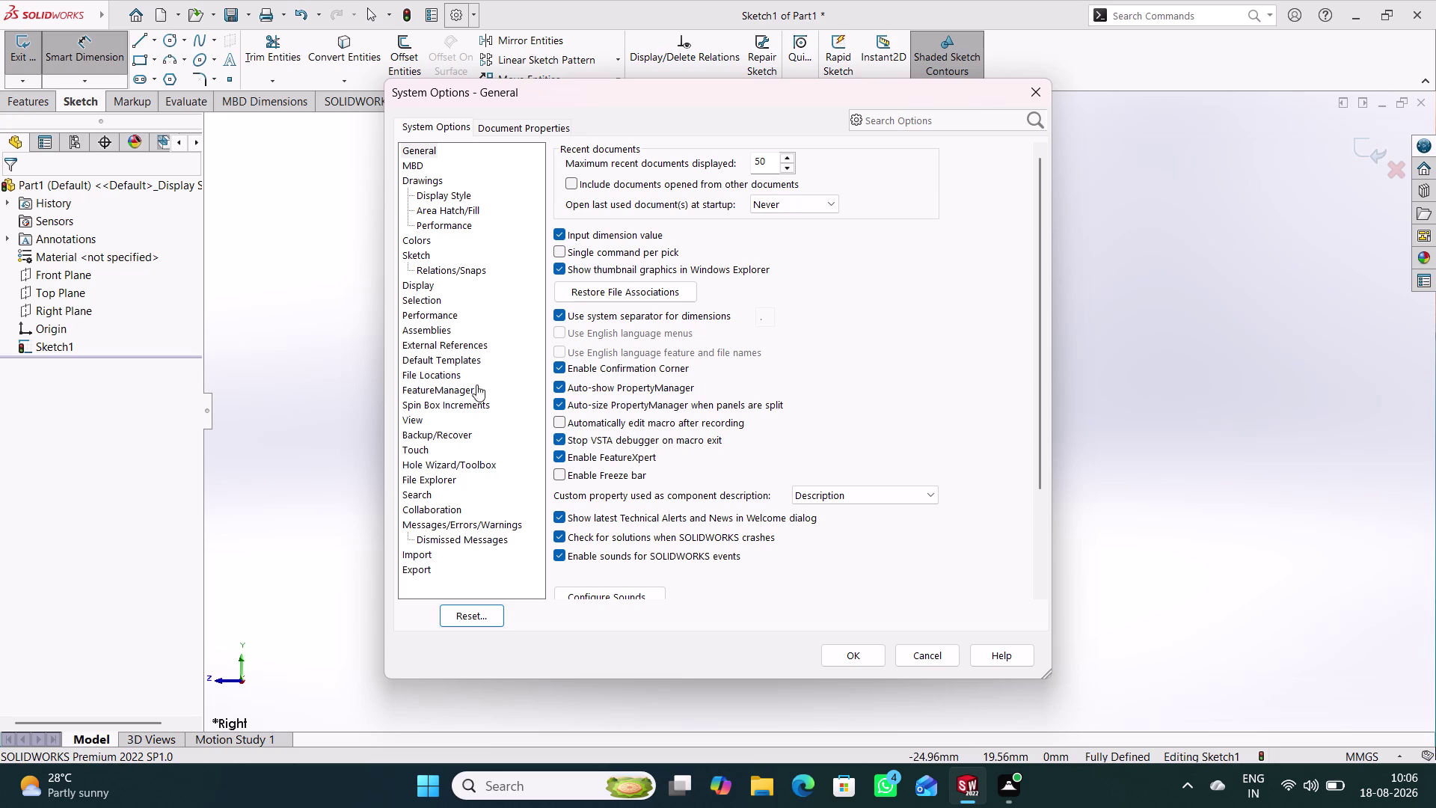
Scroll through the General page settings of System Options.
scroll(down, 3)
scroll(up, 3)
scroll(down, 3)
scroll(down, 3)
scroll(up, 3)
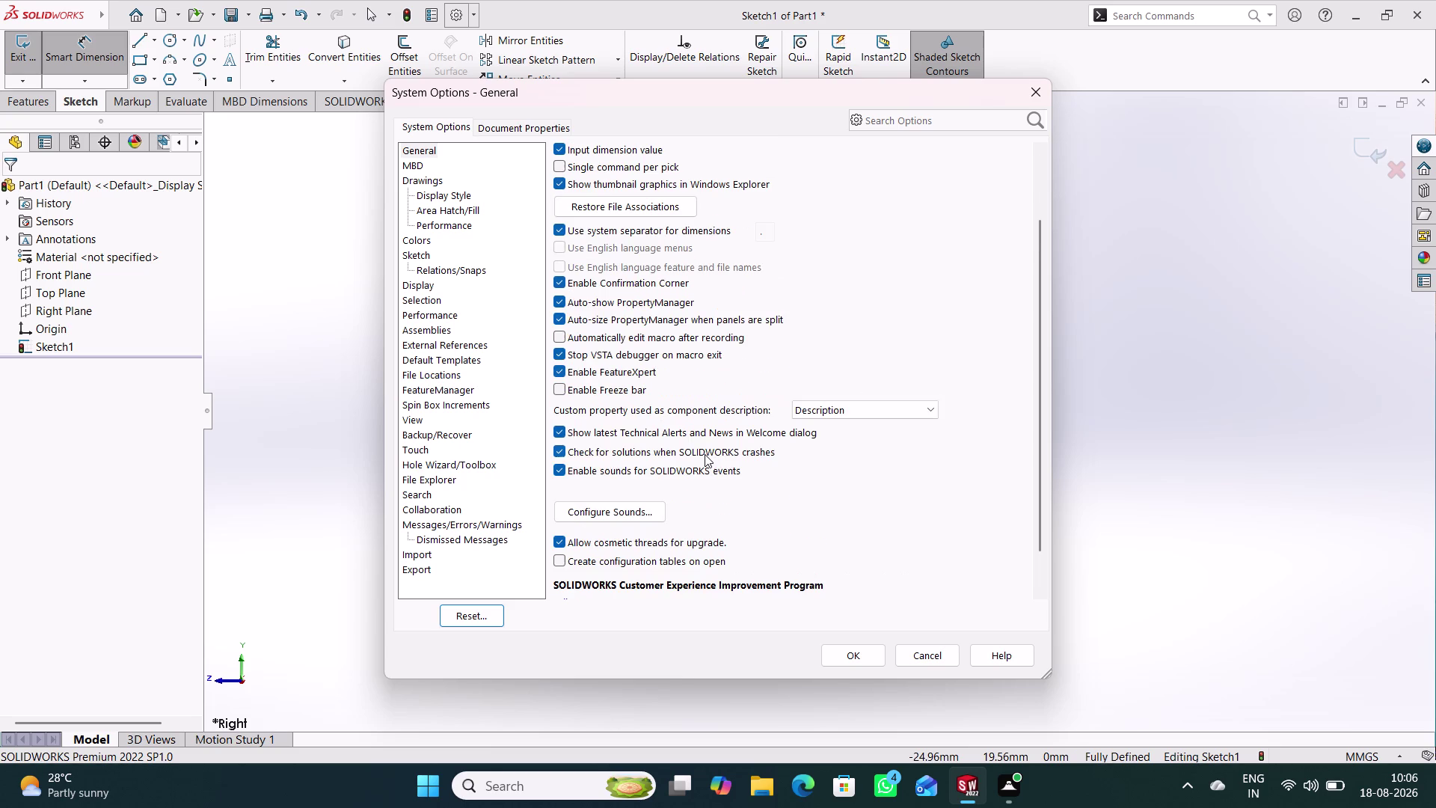
scroll(down, 3)
scroll(up, 3)
scroll(down, 3)
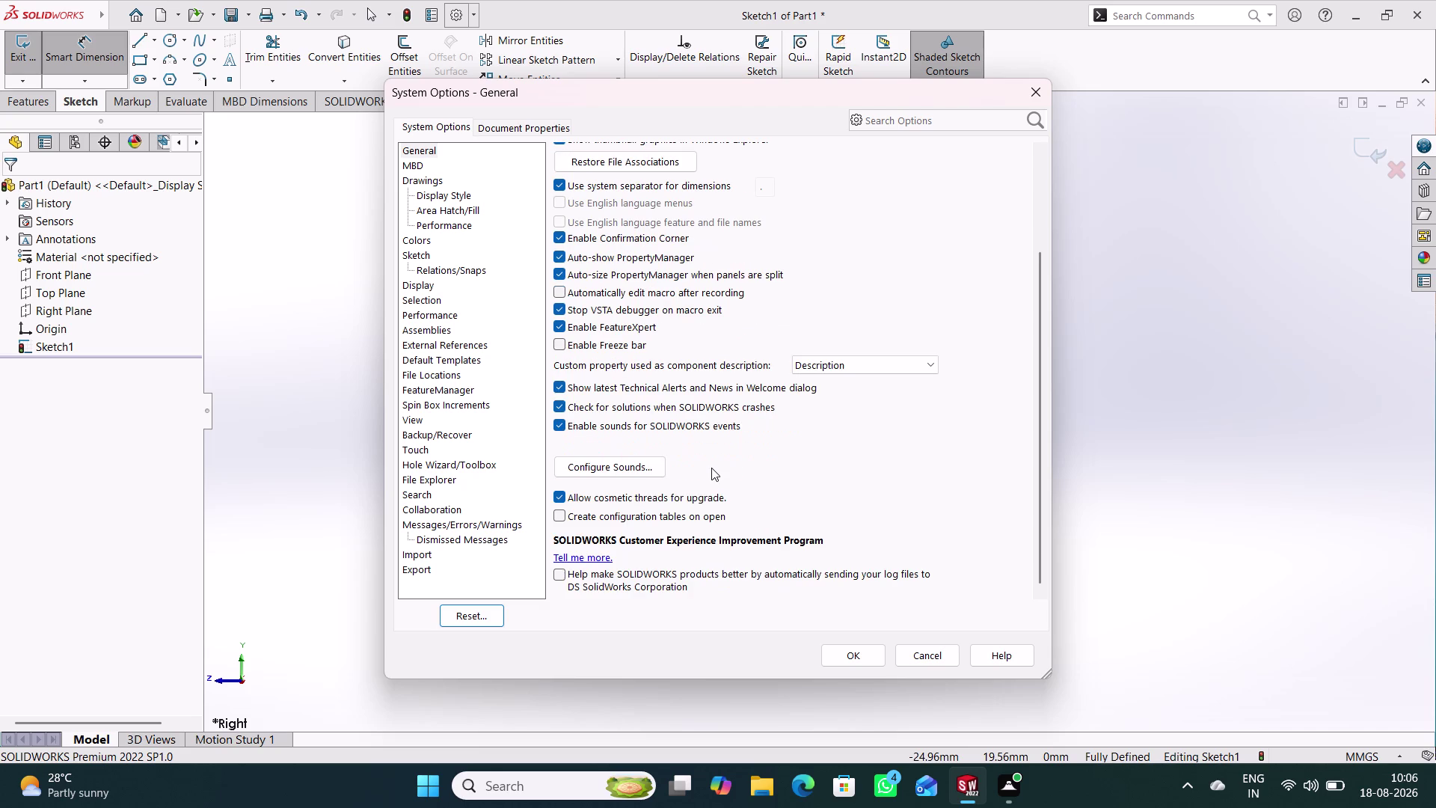
scroll(up, 3)
scroll(down, 3)
scroll(up, 3)
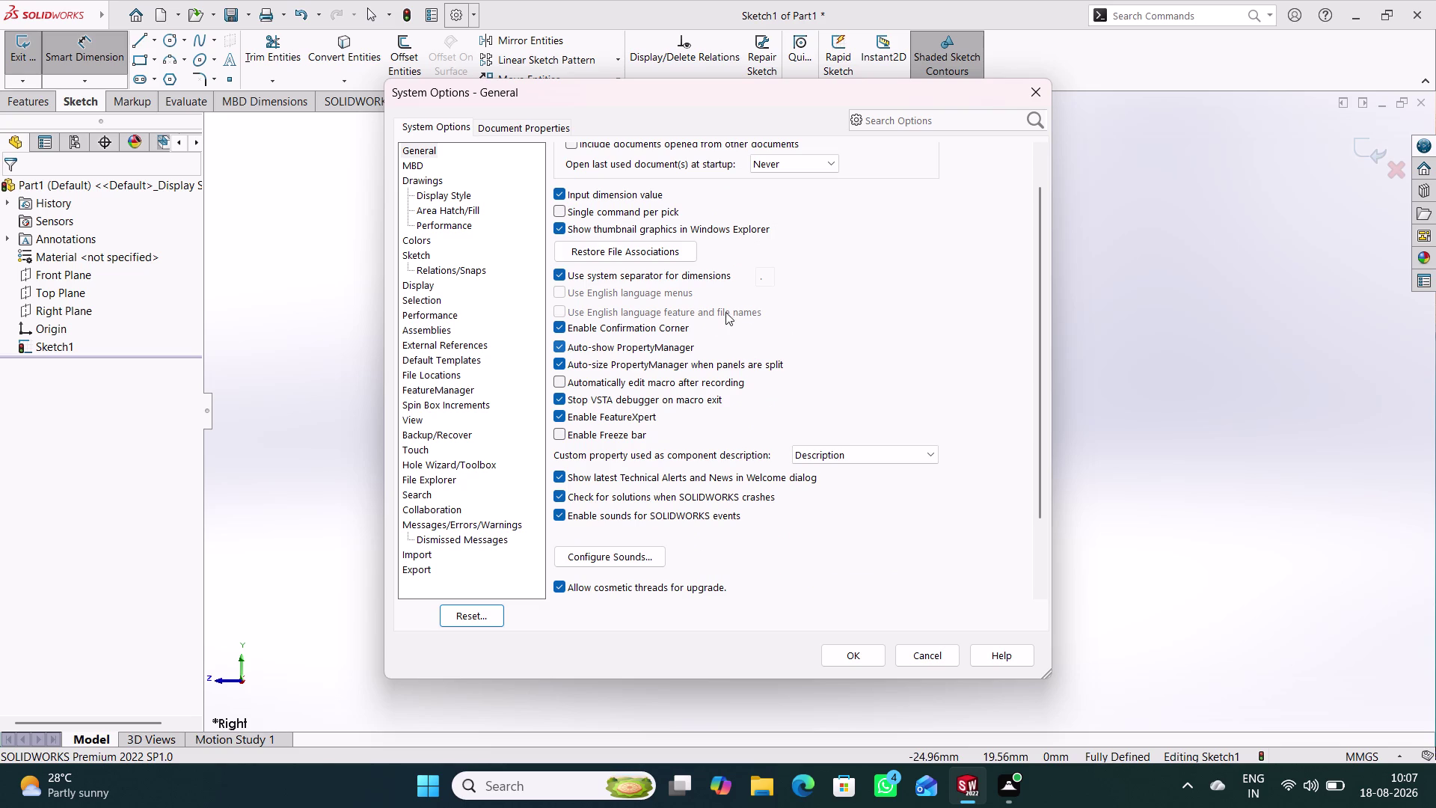
scroll(up, 3)
scroll(up, 3)
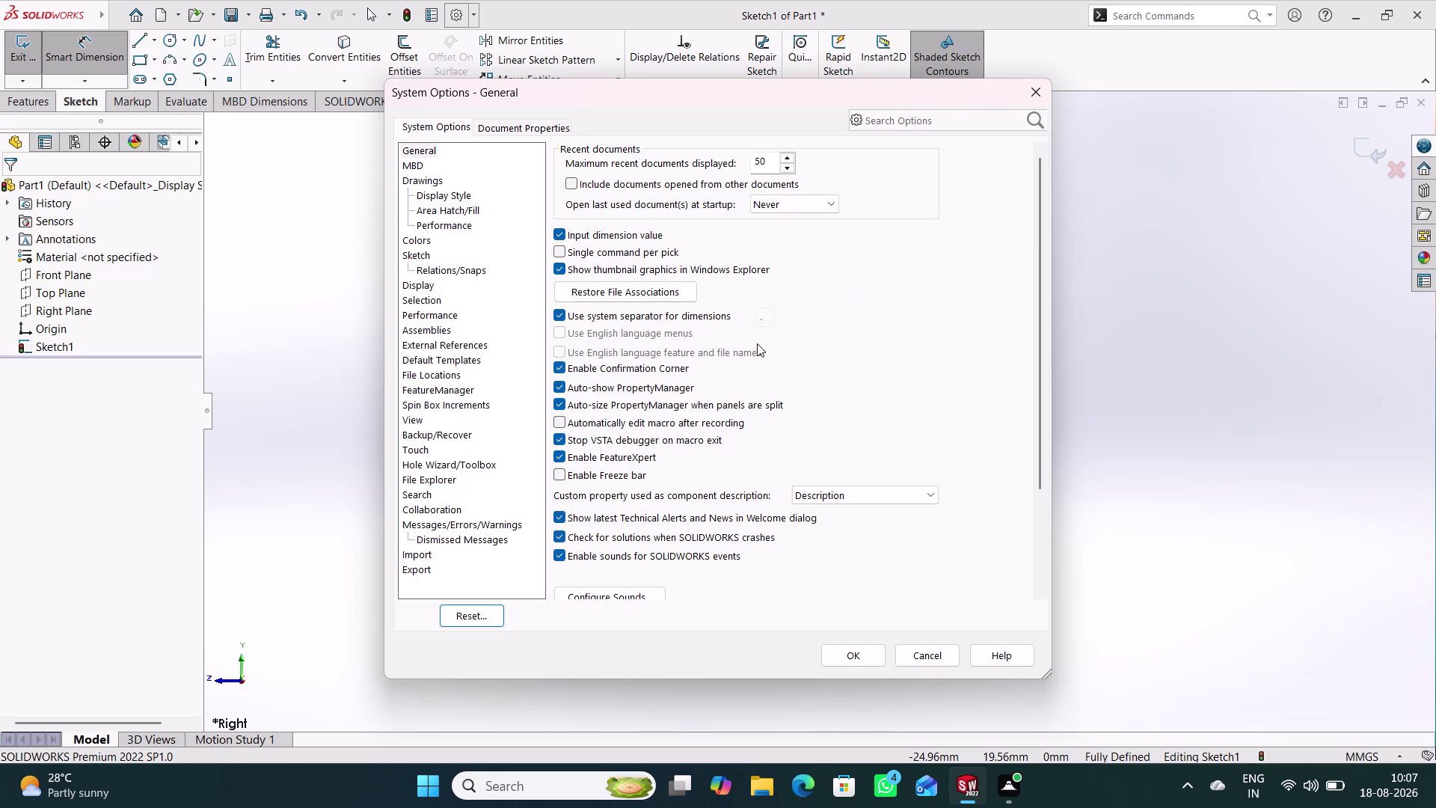
scroll(down, 3)
scroll(down, 3)
scroll(up, 3)
scroll(up, 3)
click(424, 288)
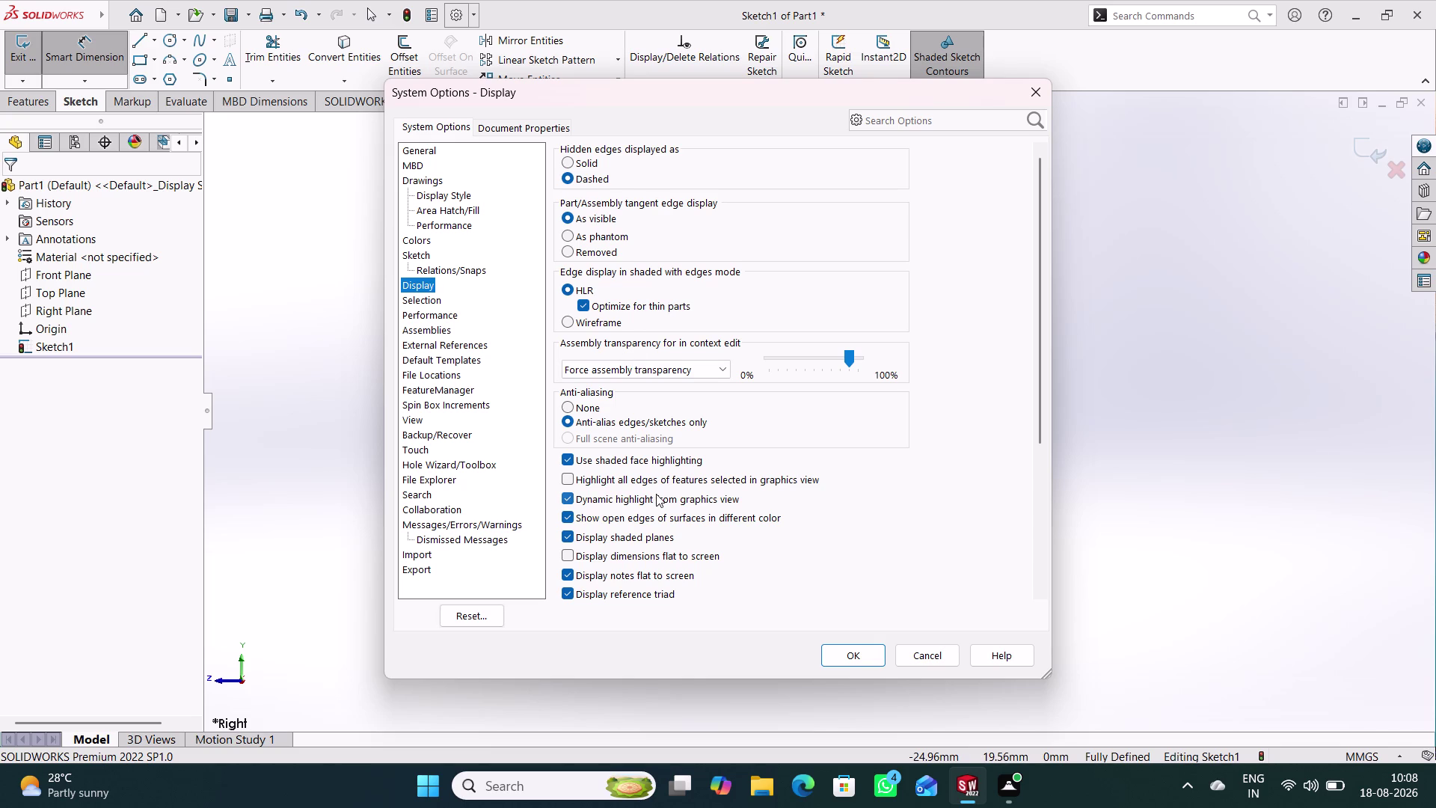
Scroll through the full list of Display settings without changing values.
scroll(down, 3)
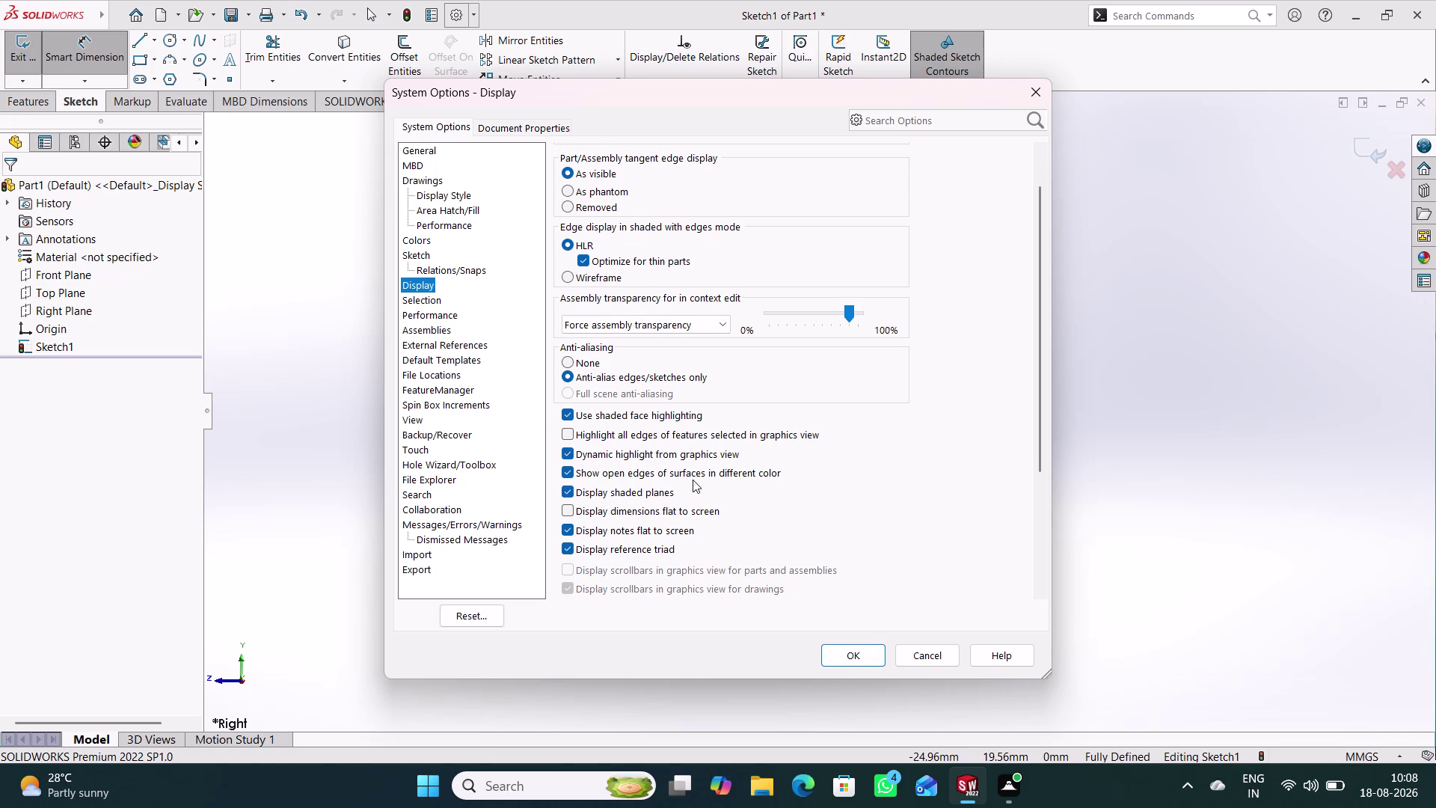
scroll(up, 3)
scroll(down, 3)
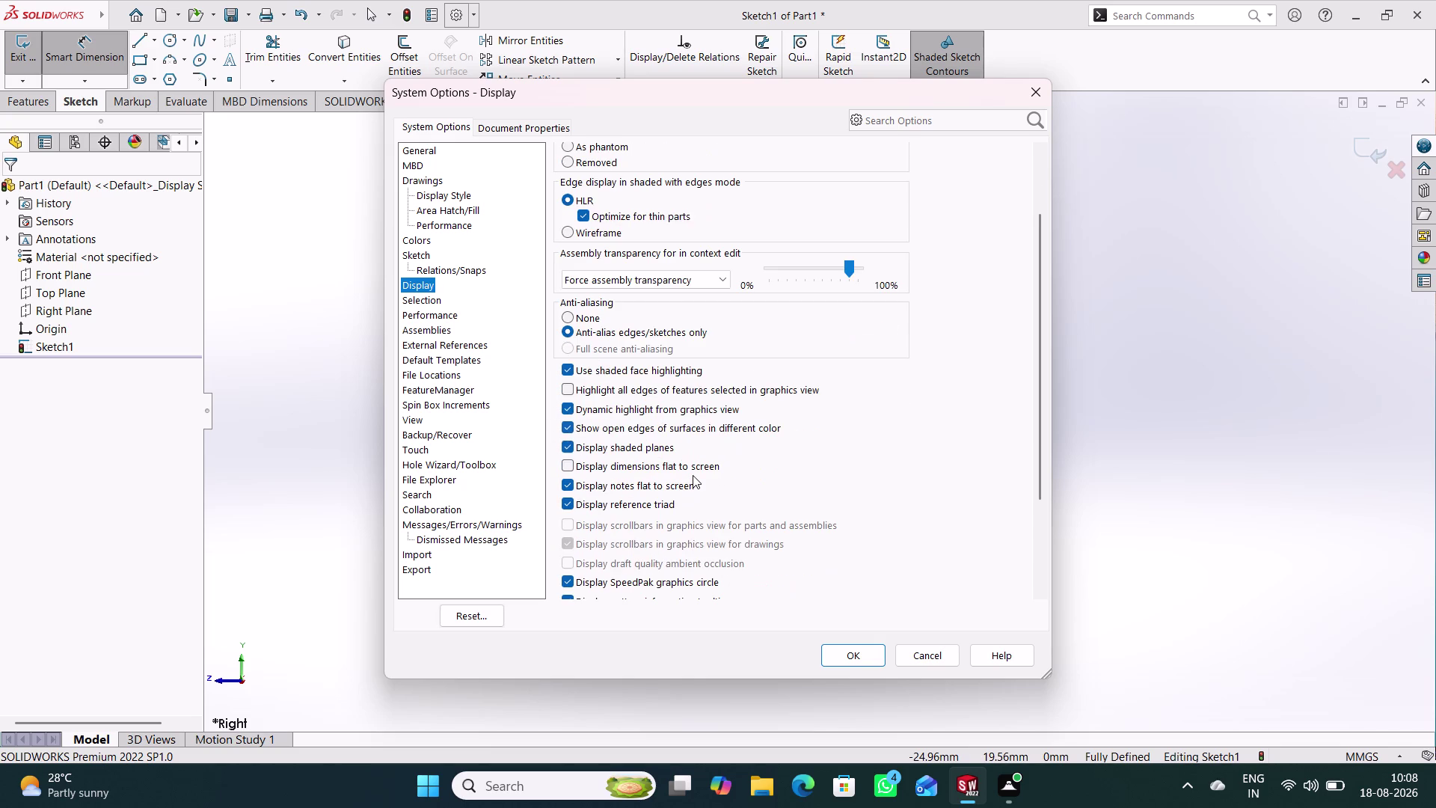
scroll(down, 3)
scroll(down, 3)
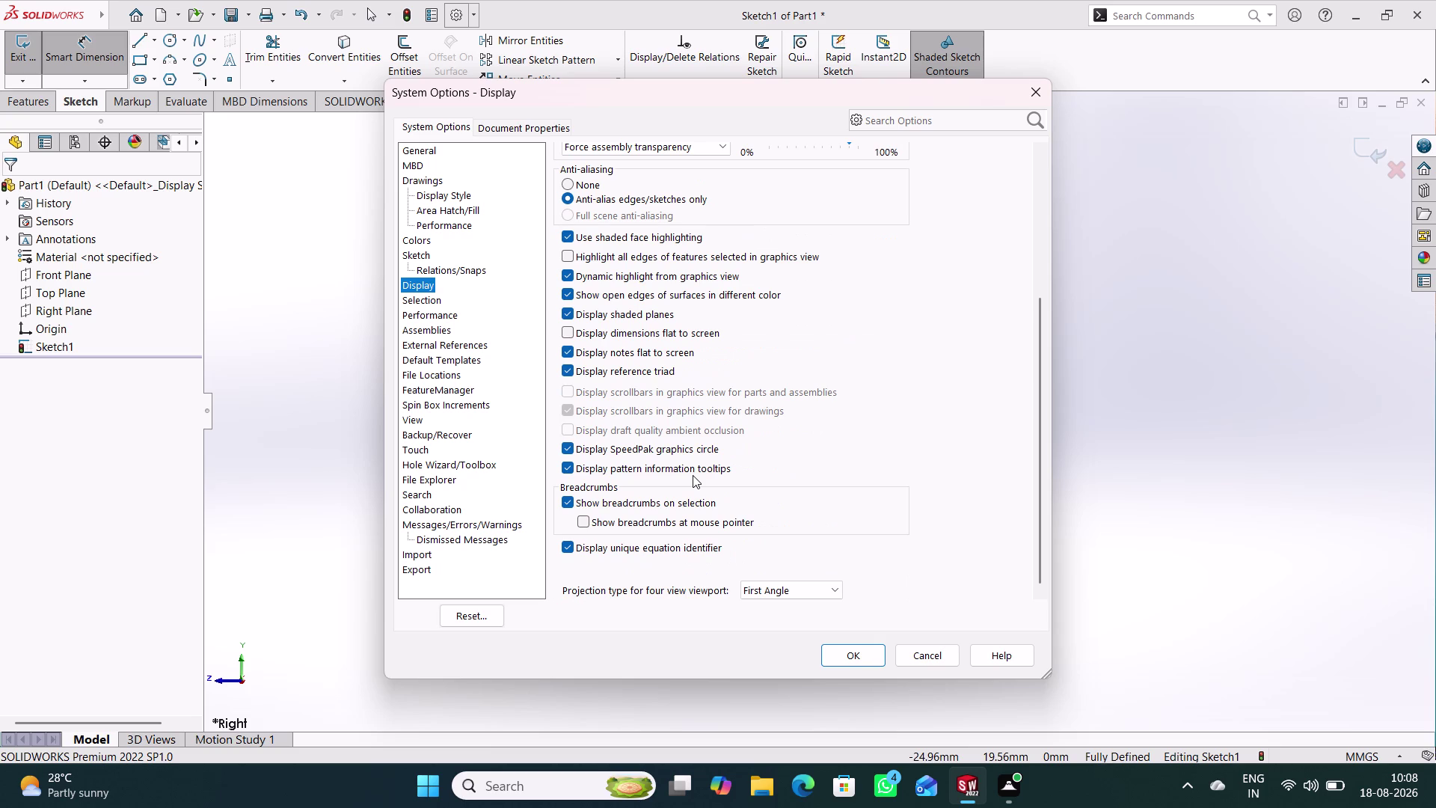
scroll(up, 3)
scroll(down, 3)
scroll(up, 3)
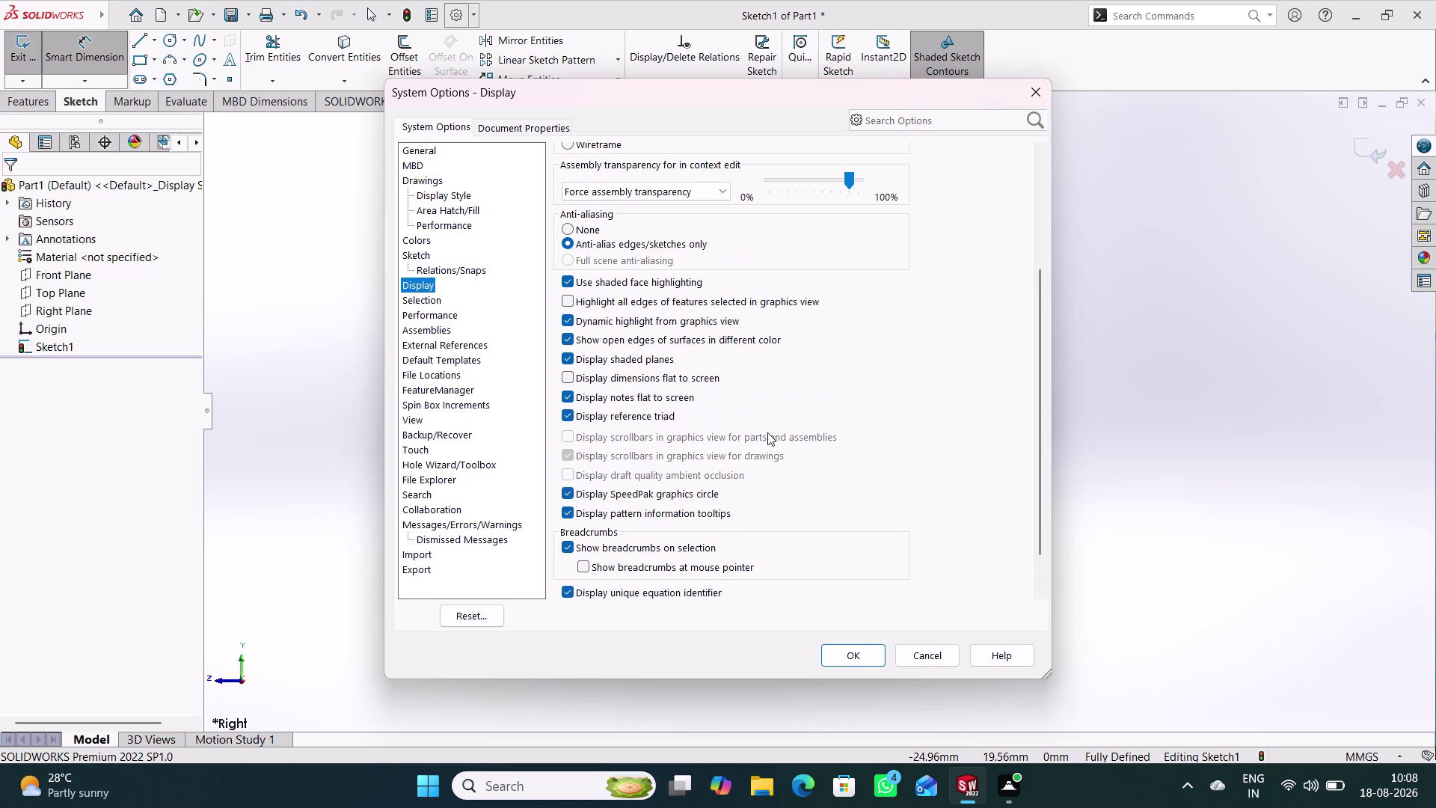
scroll(up, 3)
scroll(up, 3)
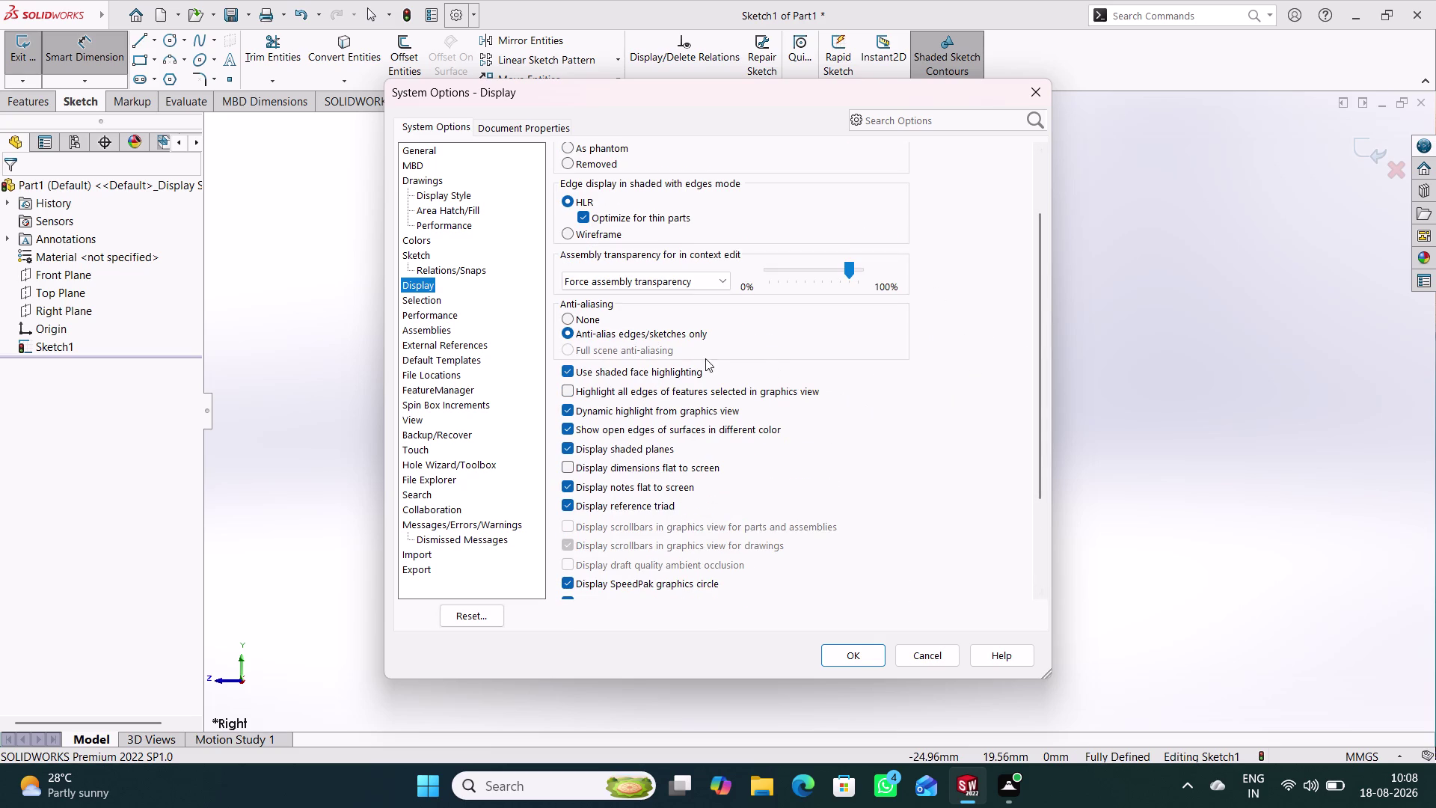
scroll(up, 3)
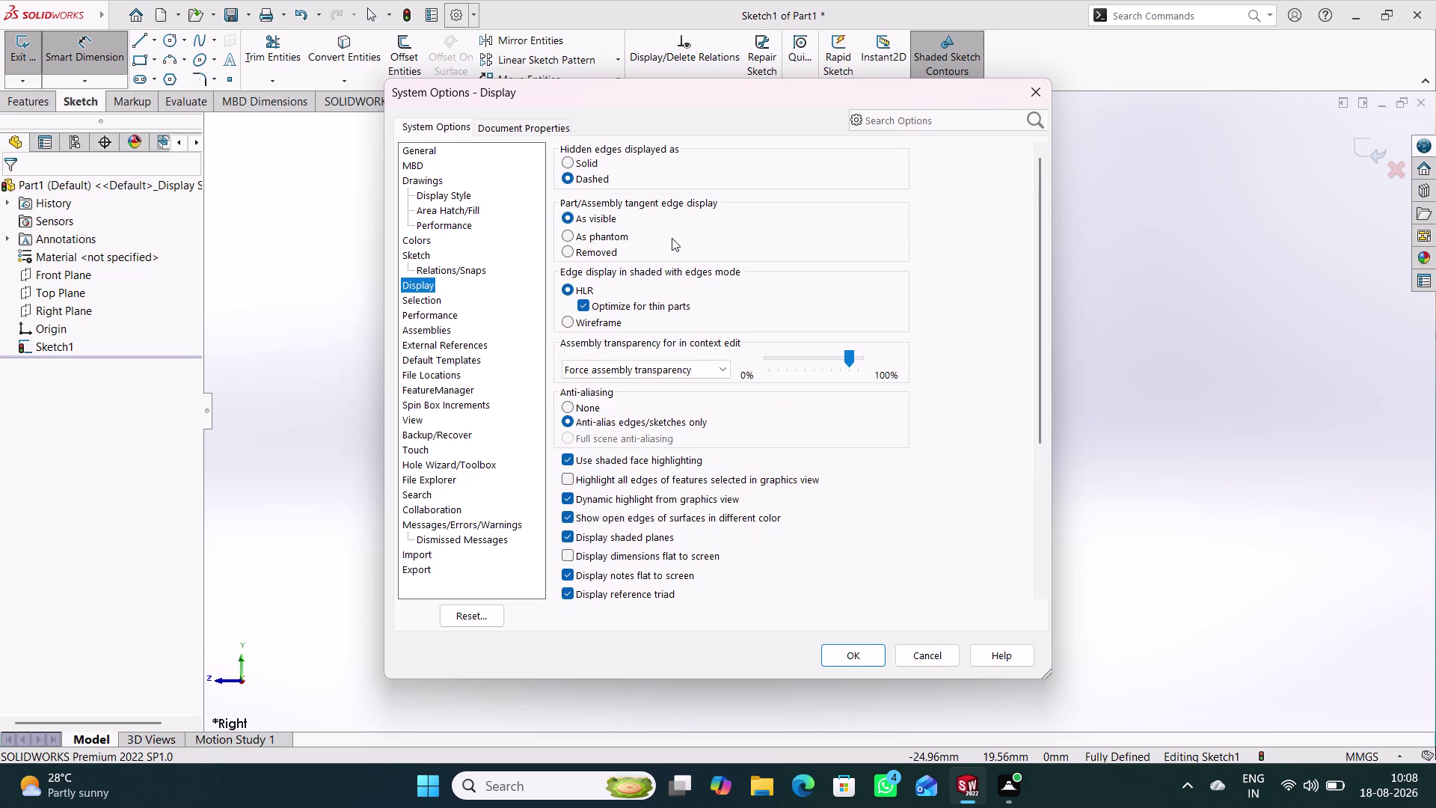
scroll(up, 3)
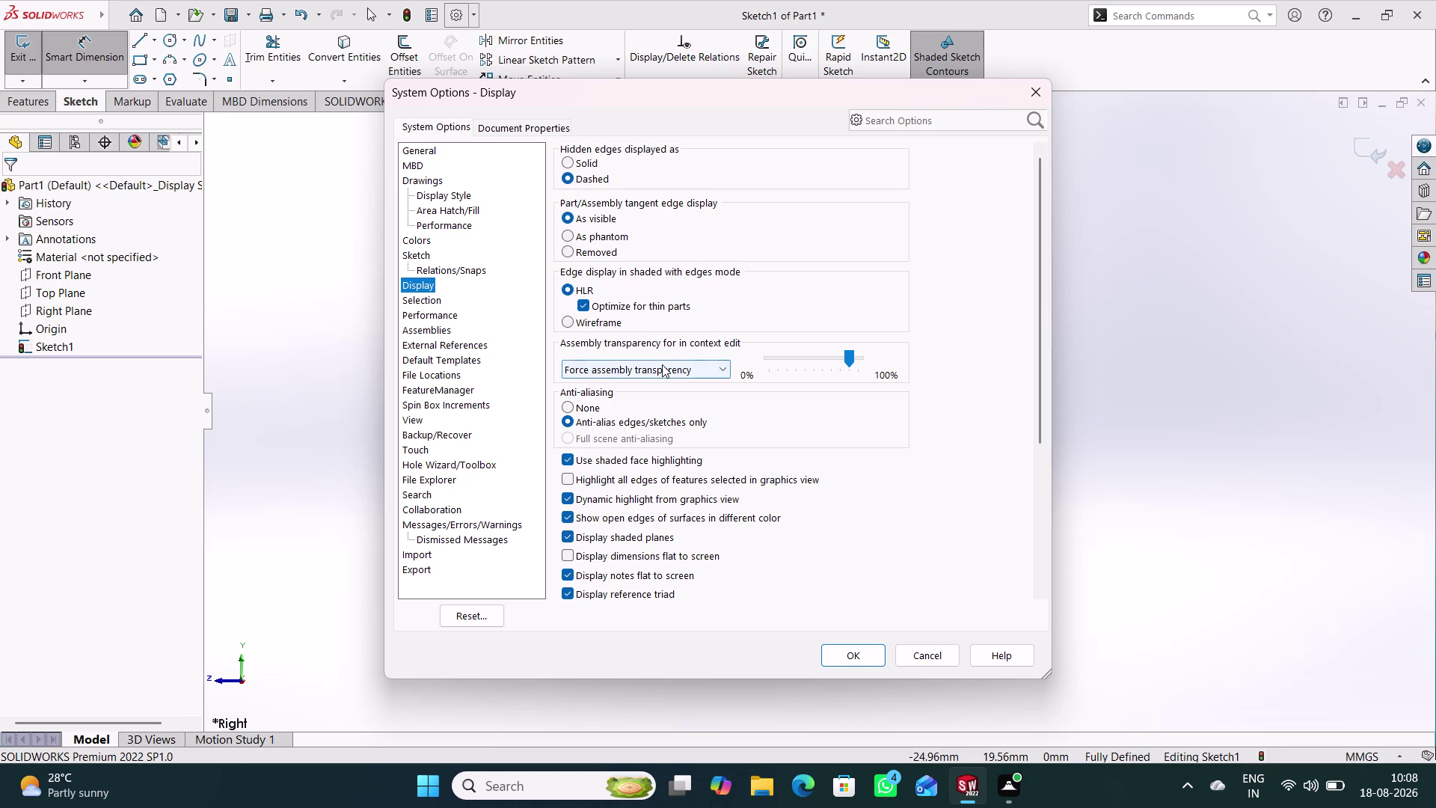
scroll(down, 3)
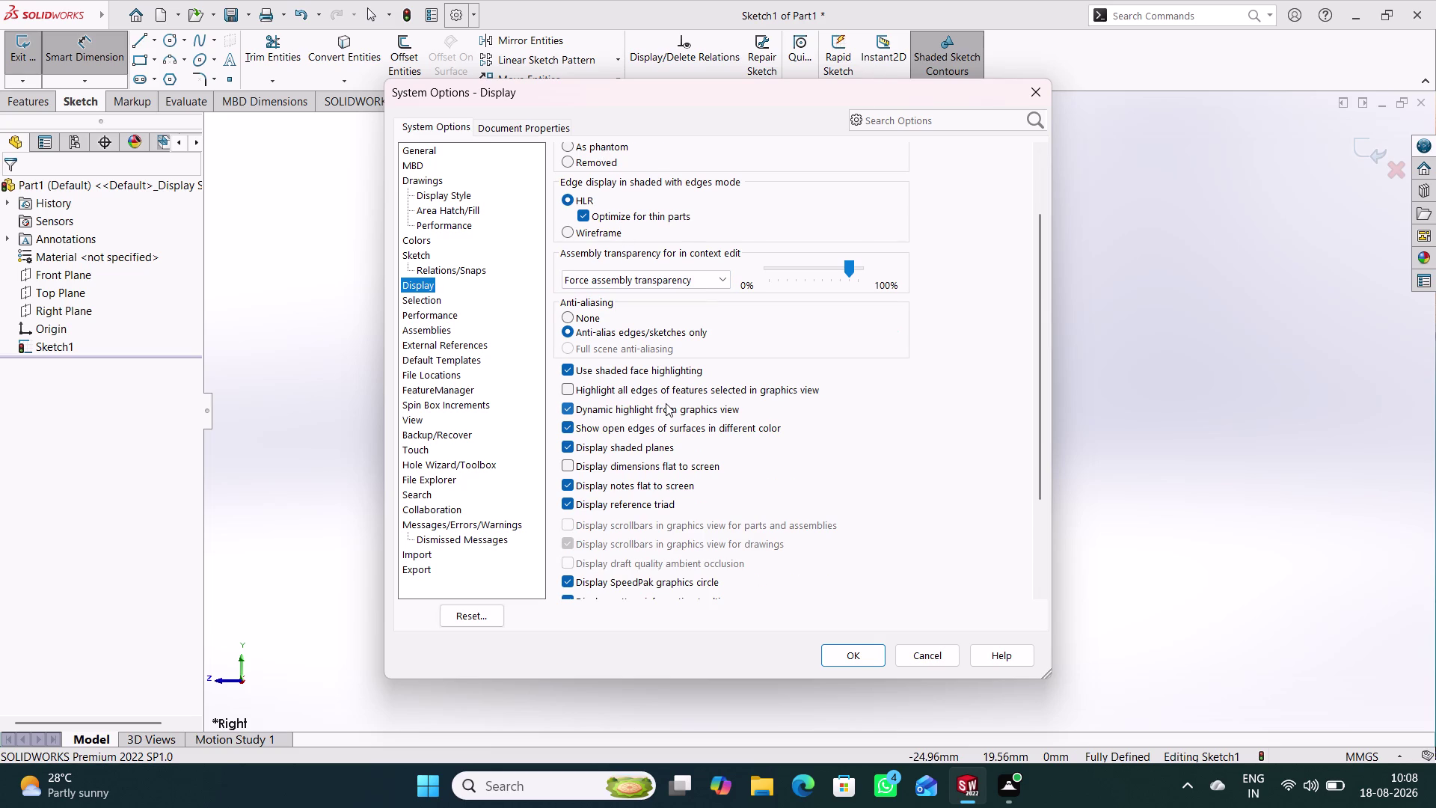
scroll(down, 3)
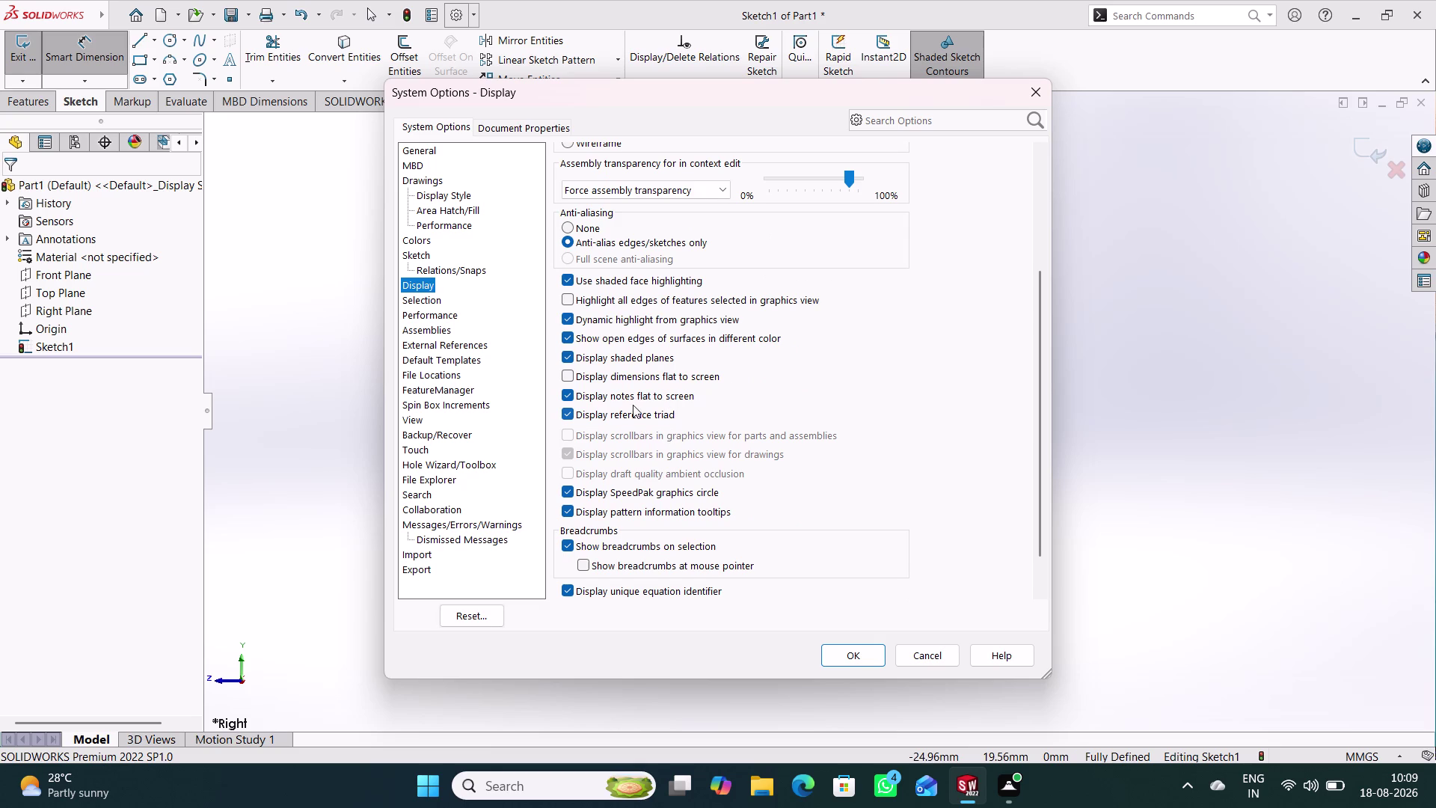
scroll(down, 3)
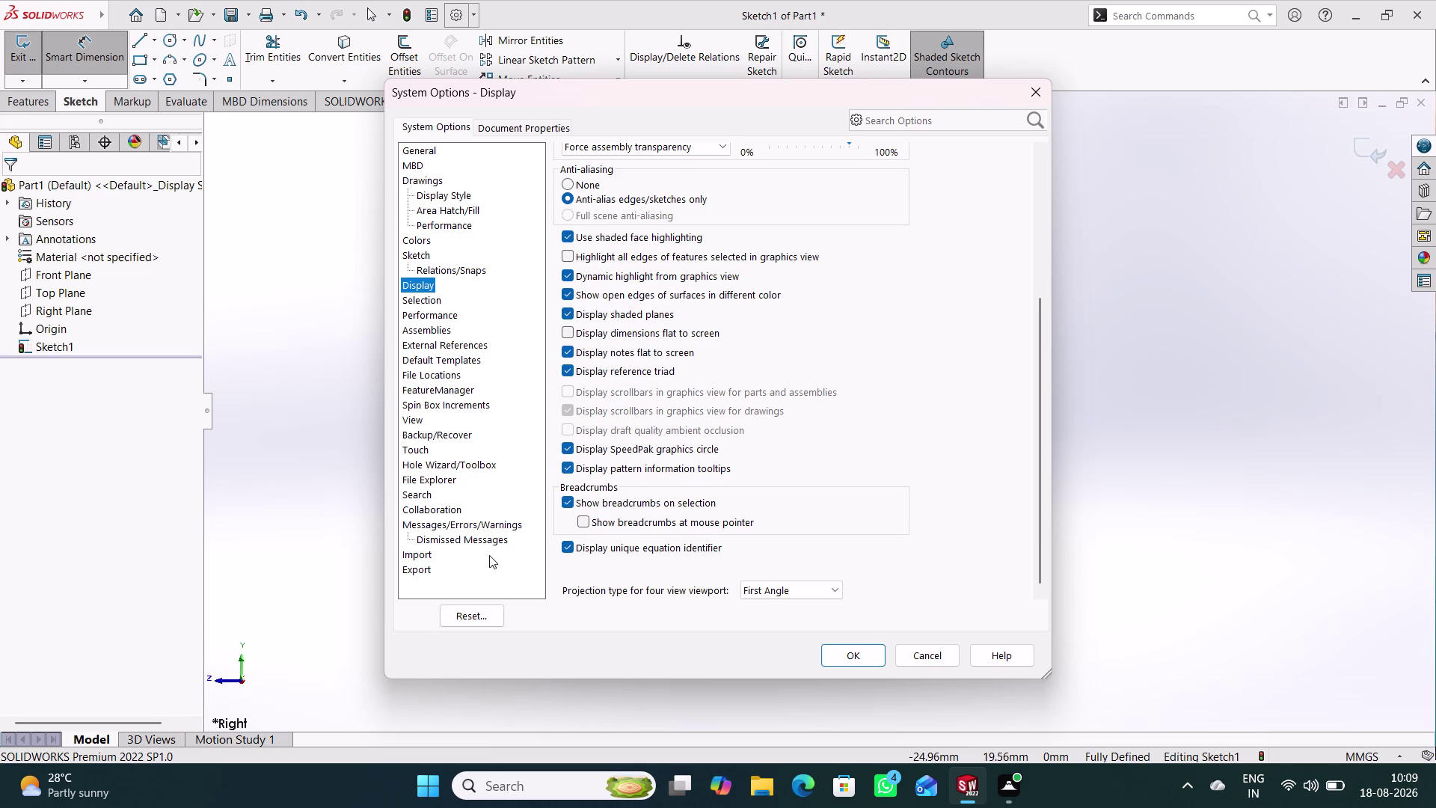